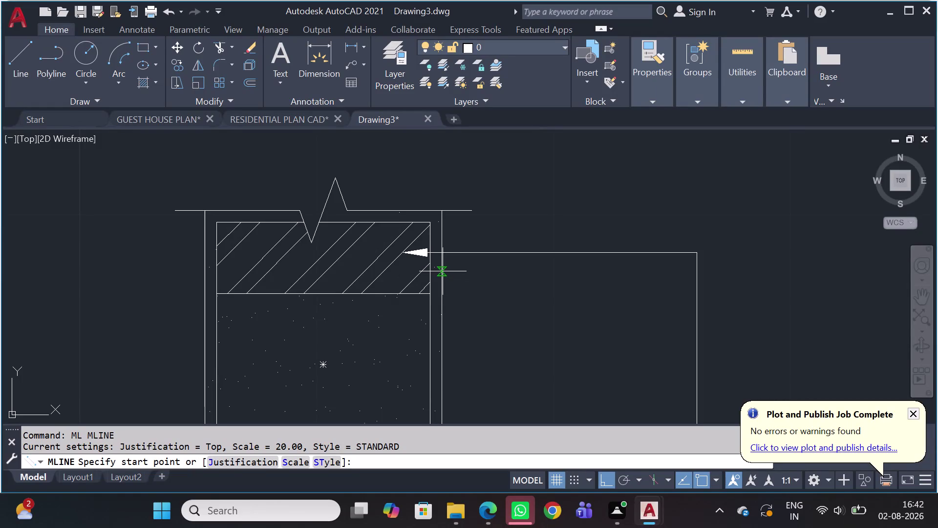
Sketch a multiline beside the leader arrow, then cancel and undo it.
scroll(up, 3)
click(437, 272)
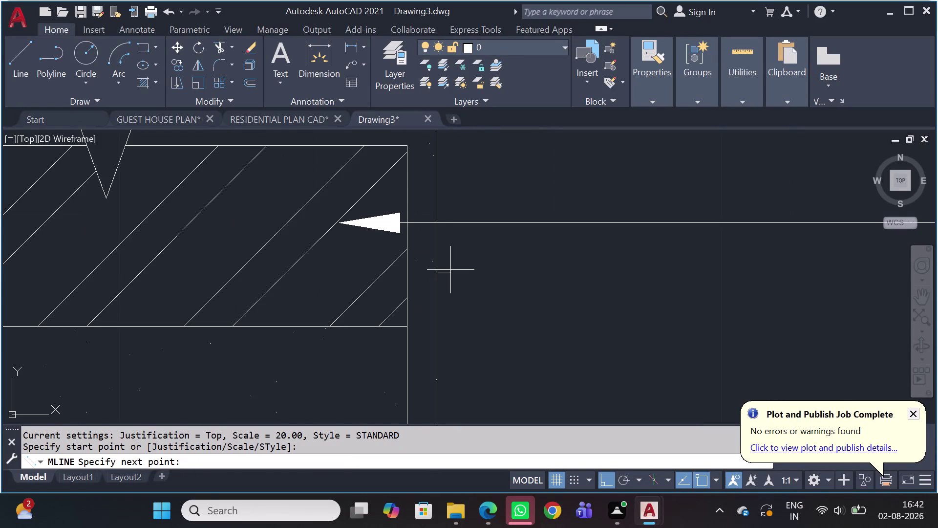
scroll(down, 3)
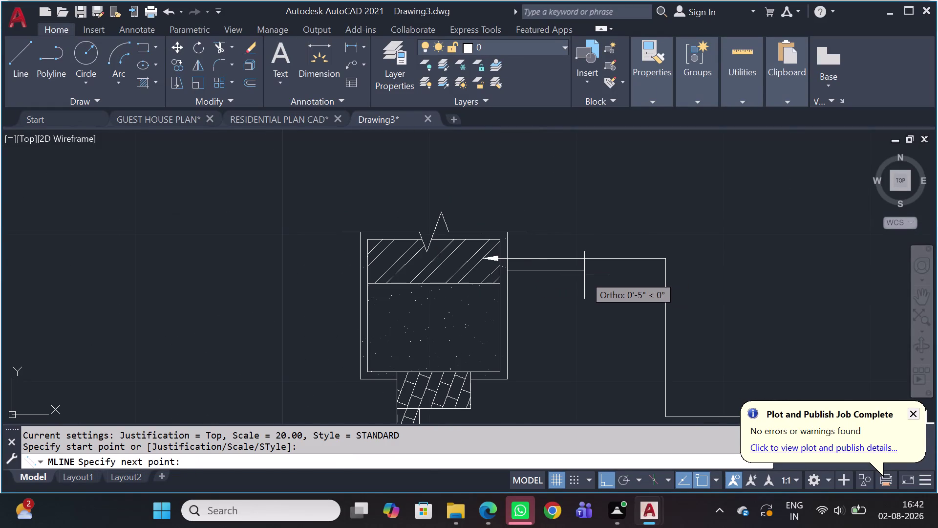
click(584, 275)
scroll(down, 3)
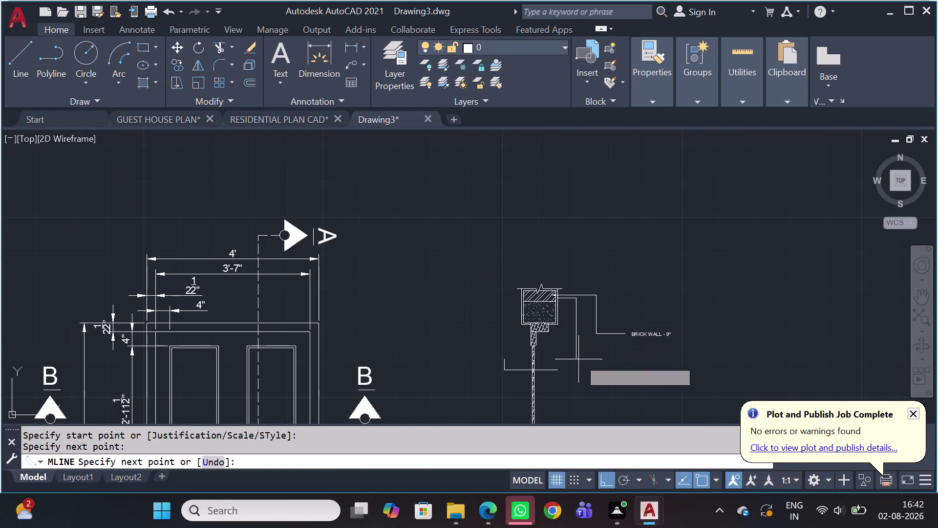
click(575, 361)
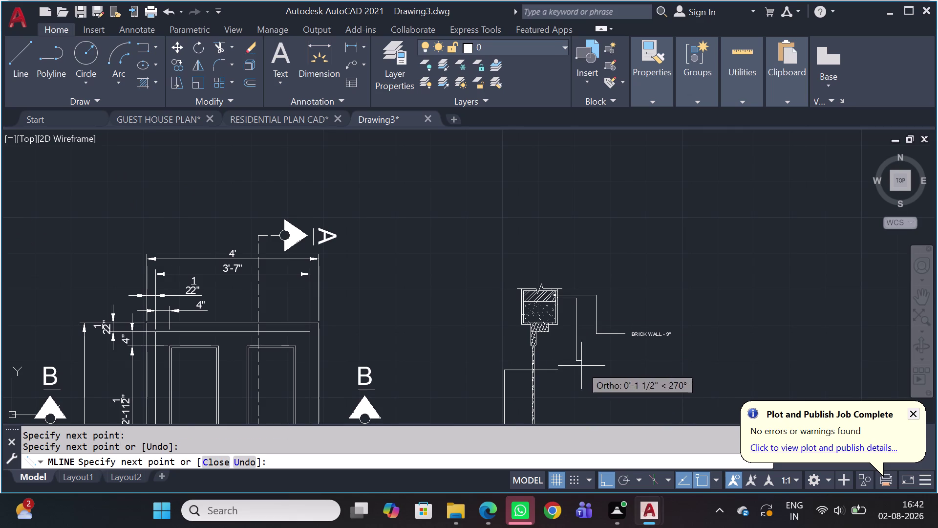
scroll(up, 3)
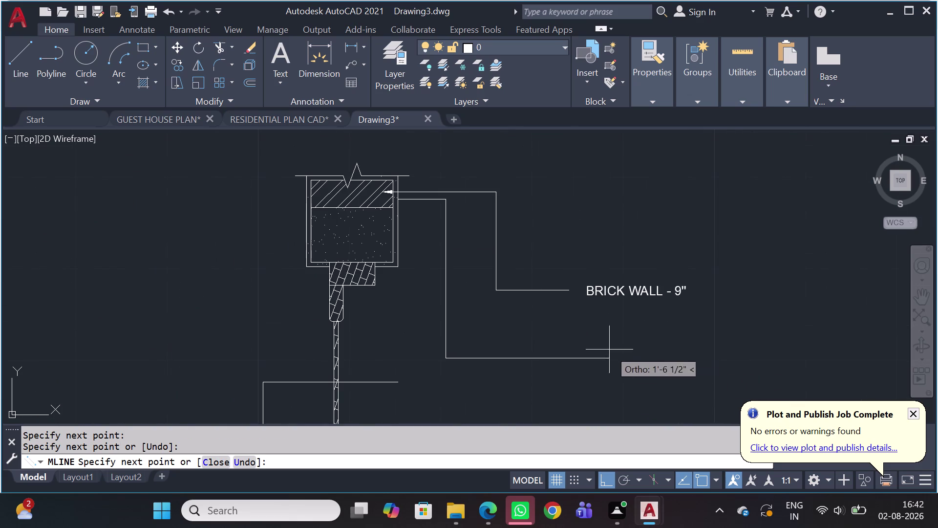
click(518, 322)
scroll(down, 3)
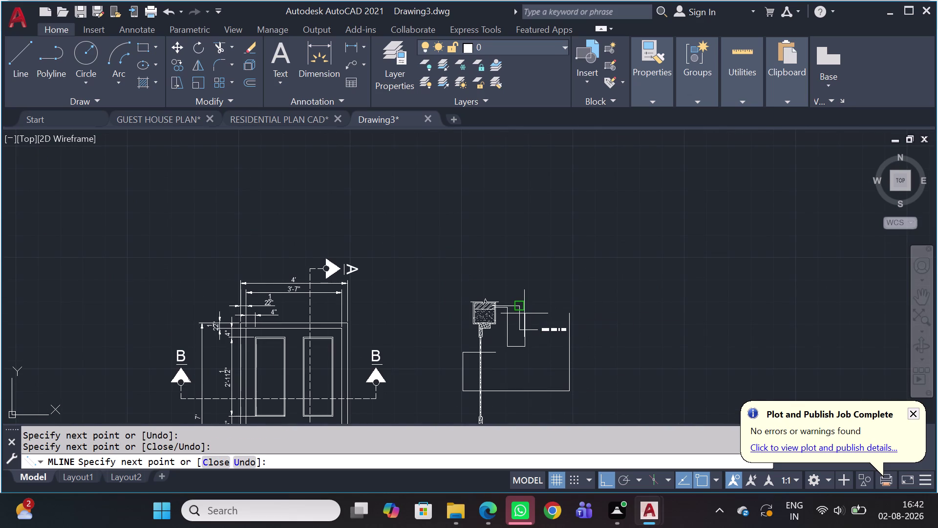
key(Escape)
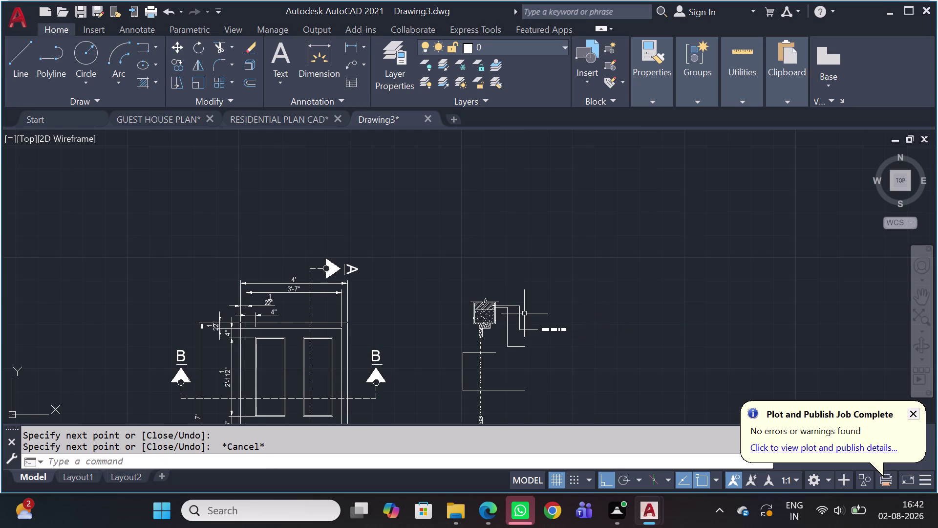
key(ctrl+z)
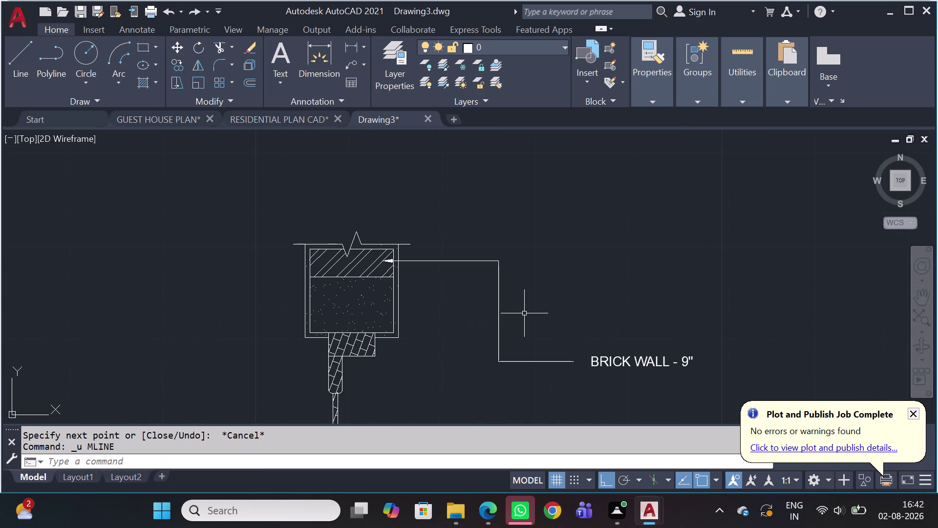
Start a new leader with its arrowhead at the wall, then cancel it unfinished.
click(360, 61)
click(398, 91)
scroll(up, 3)
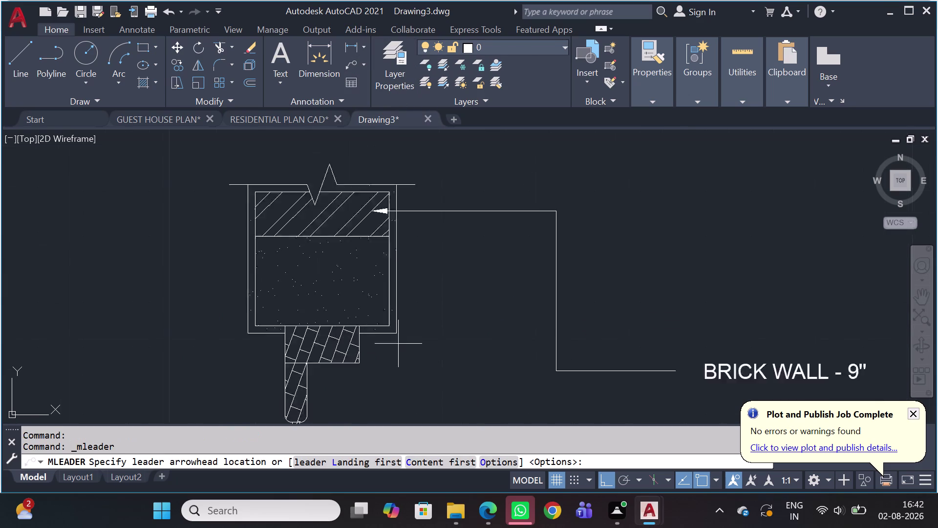
scroll(up, 3)
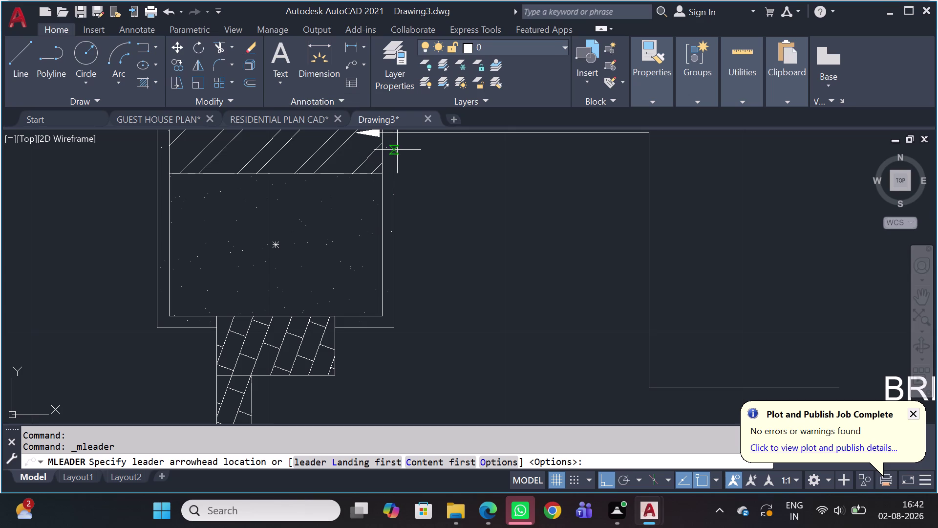
click(394, 150)
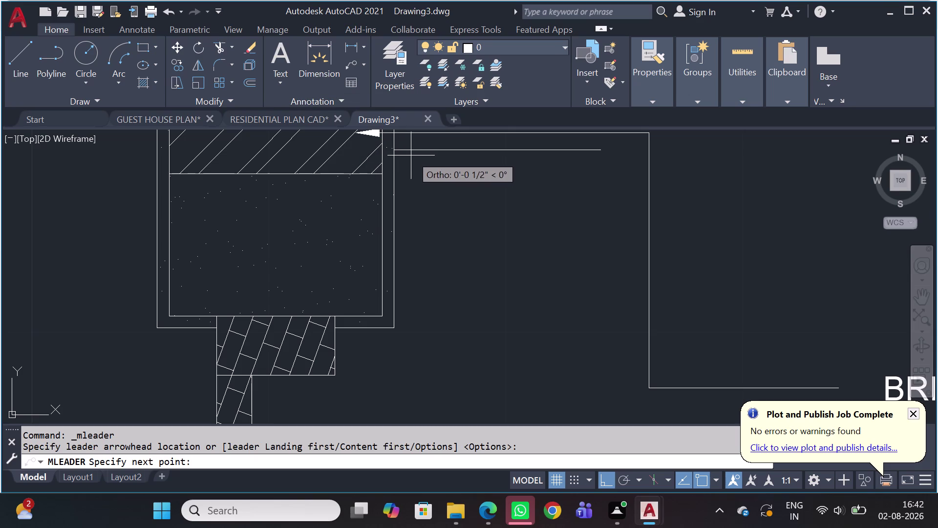
click(432, 150)
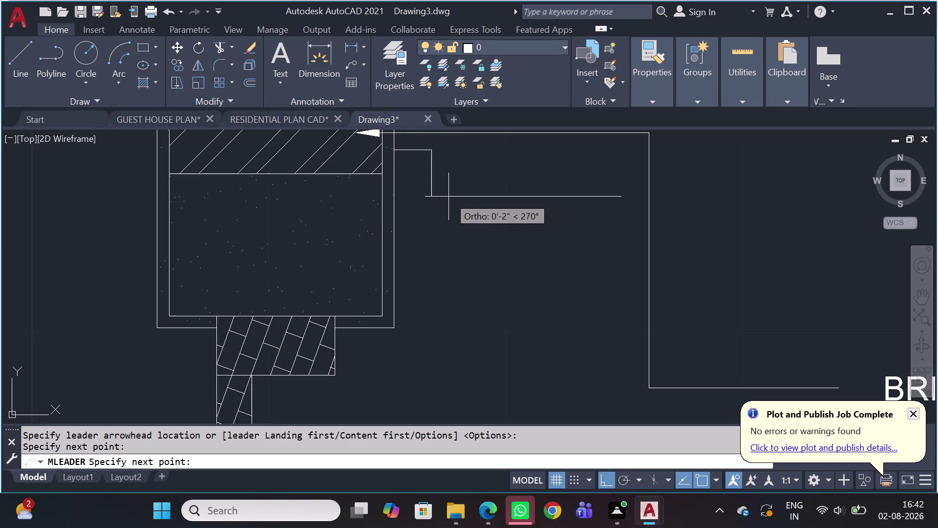
scroll(down, 3)
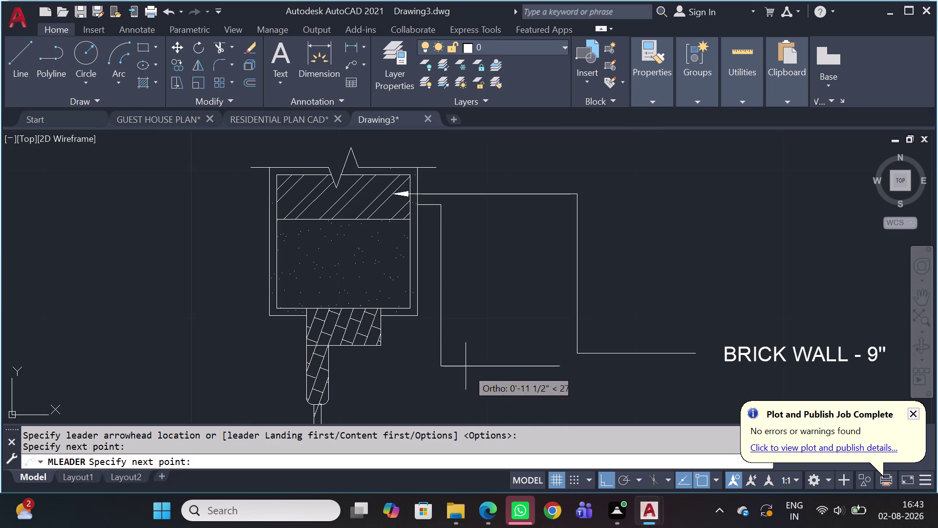
key(Escape)
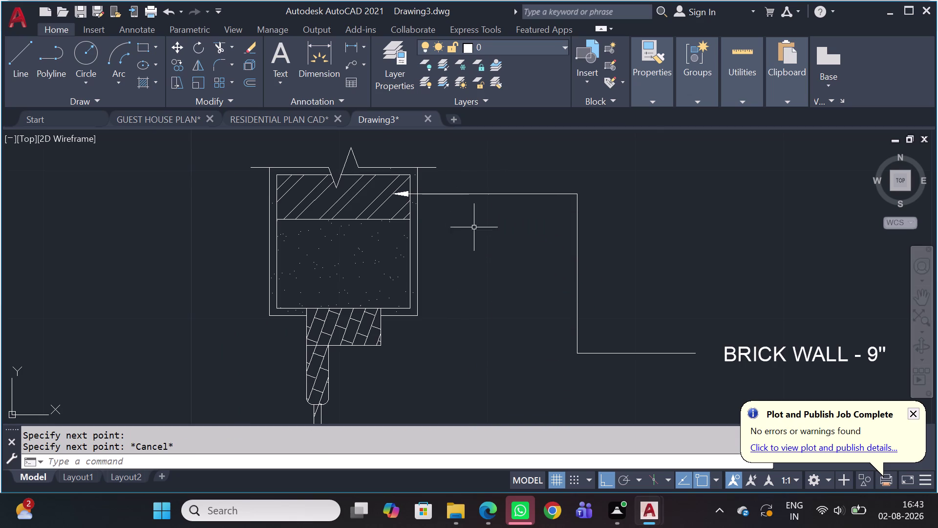
Copy the BRICK WALL - 9" leader with CO and place the copy to its right.
click(597, 171)
click(503, 237)
scroll(down, 3)
middle_drag(526, 240, 434, 223)
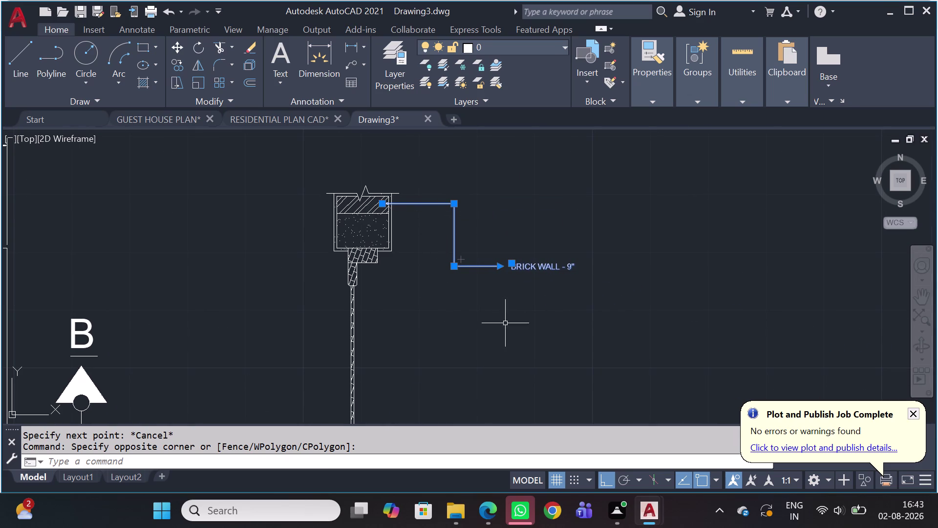
text(C)
text(O)
key(space)
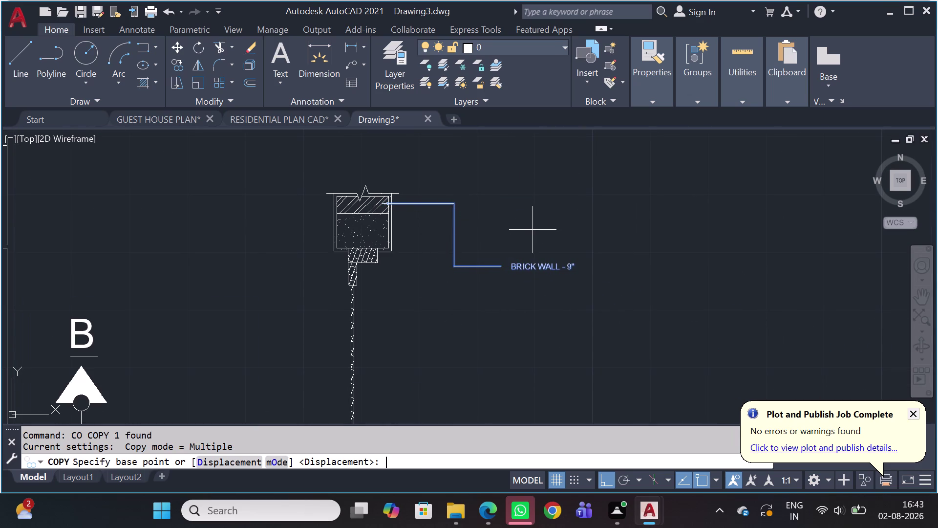
click(483, 218)
scroll(down, 3)
middle_drag(625, 235, 337, 262)
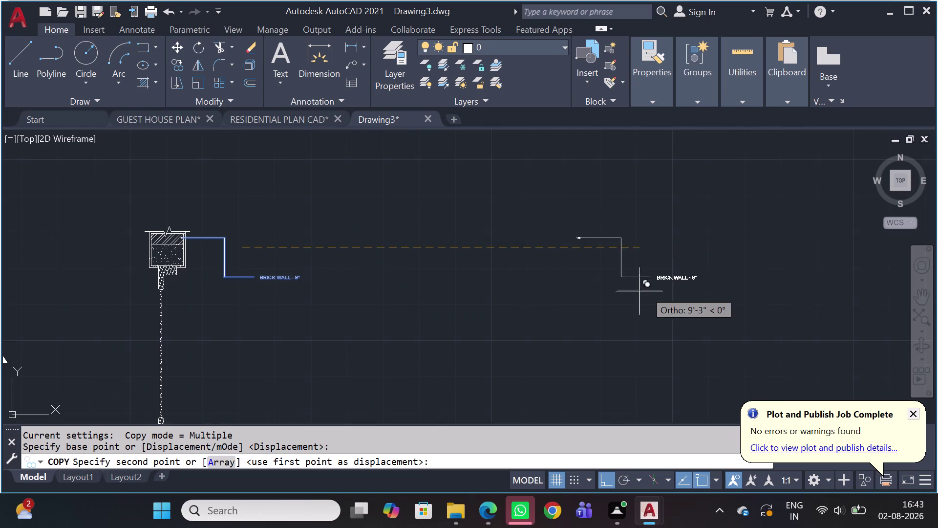
click(628, 281)
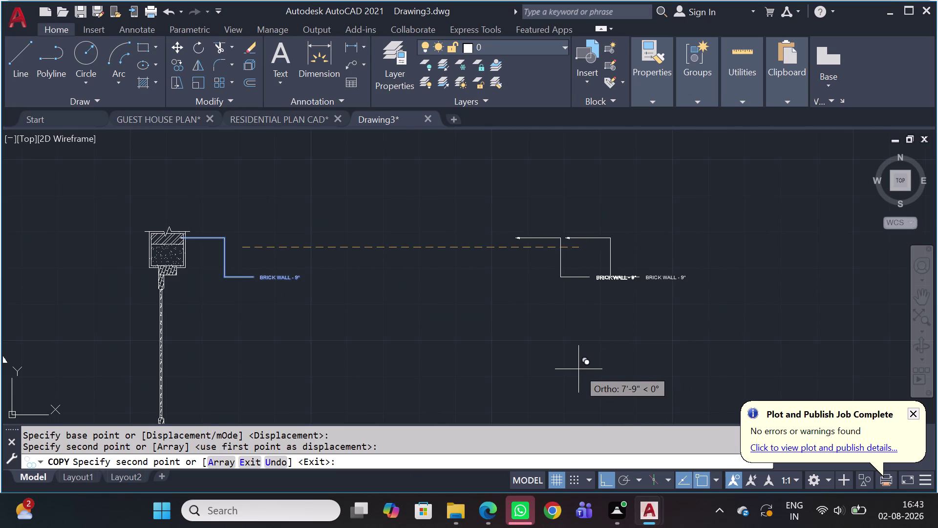
key(Escape)
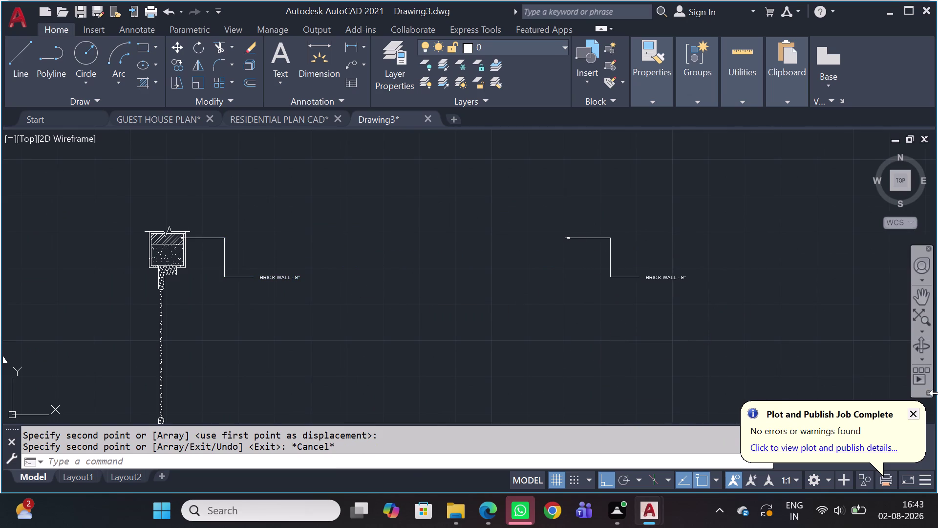
scroll(up, 3)
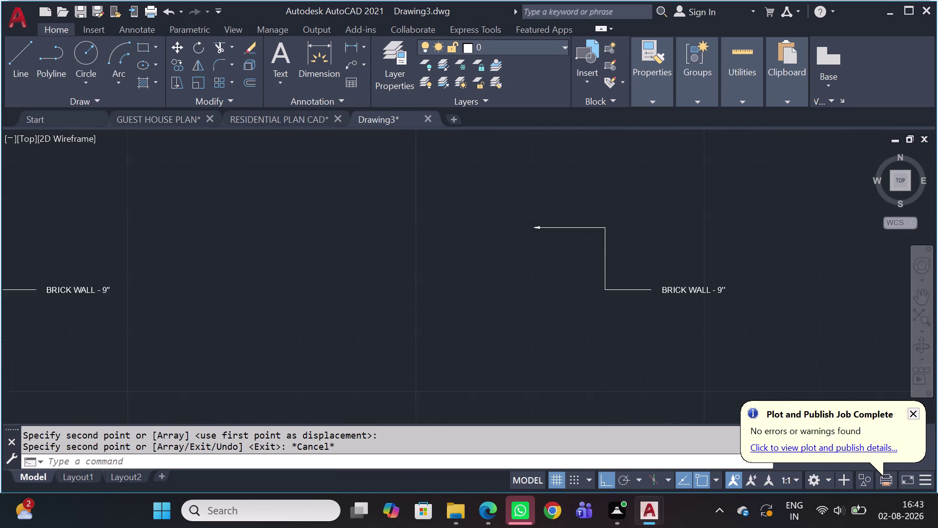
Stretch the copied leader's landing point half a foot lower.
drag(618, 279, 611, 280)
click(548, 322)
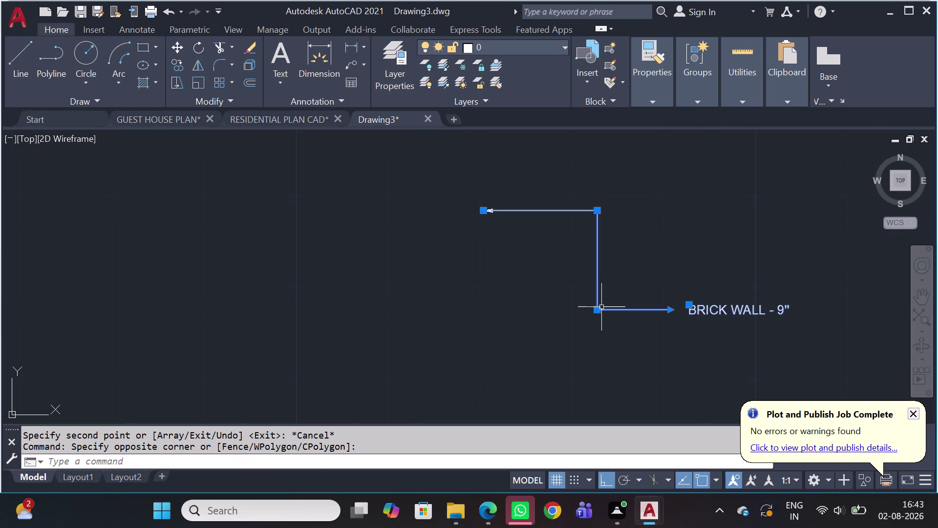
click(598, 307)
drag(599, 394, 604, 392)
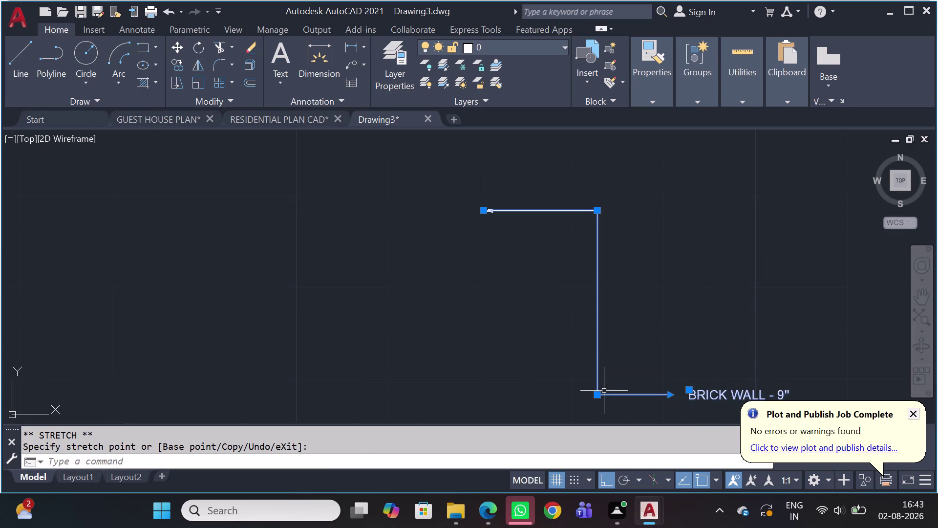
middle_drag(597, 355, 544, 279)
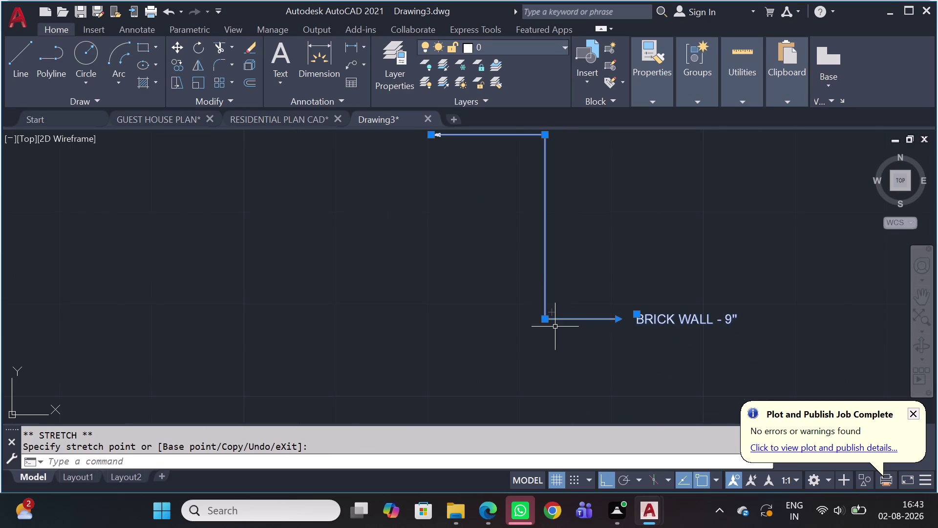
click(546, 319)
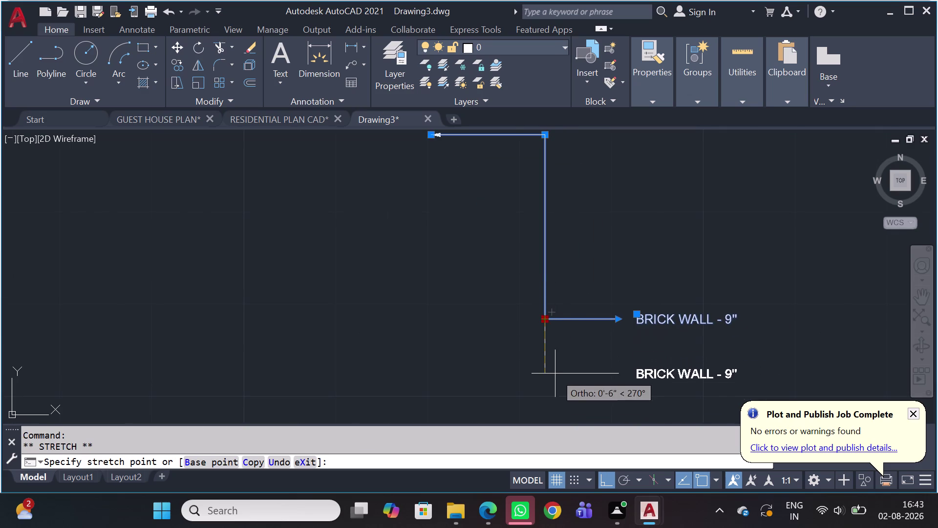
click(555, 397)
Recentre the view on the copied leader and open its label text for editing.
scroll(down, 3)
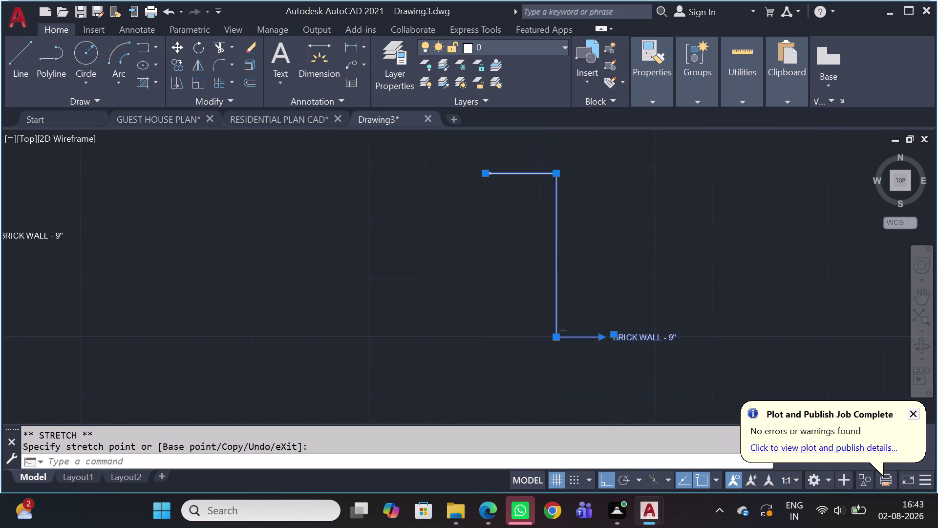
middle_drag(574, 240, 473, 281)
scroll(up, 3)
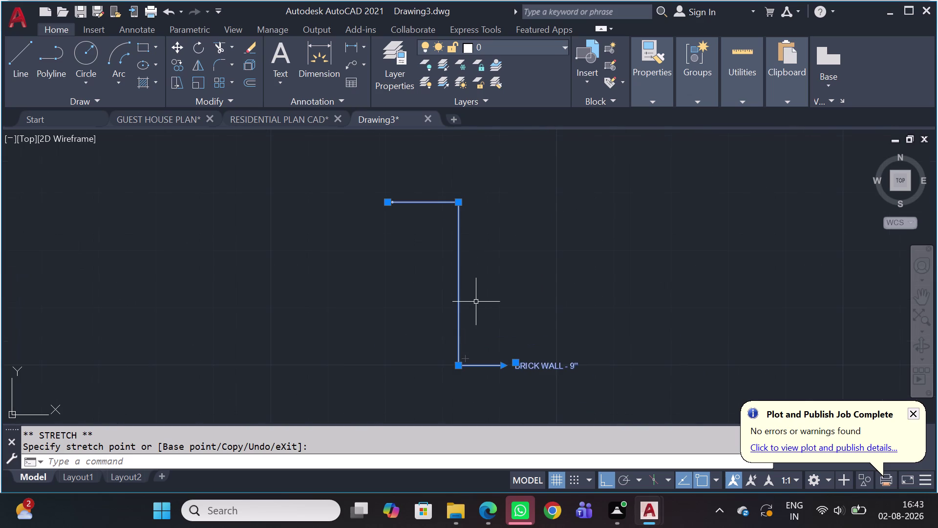
middle_drag(491, 348, 527, 315)
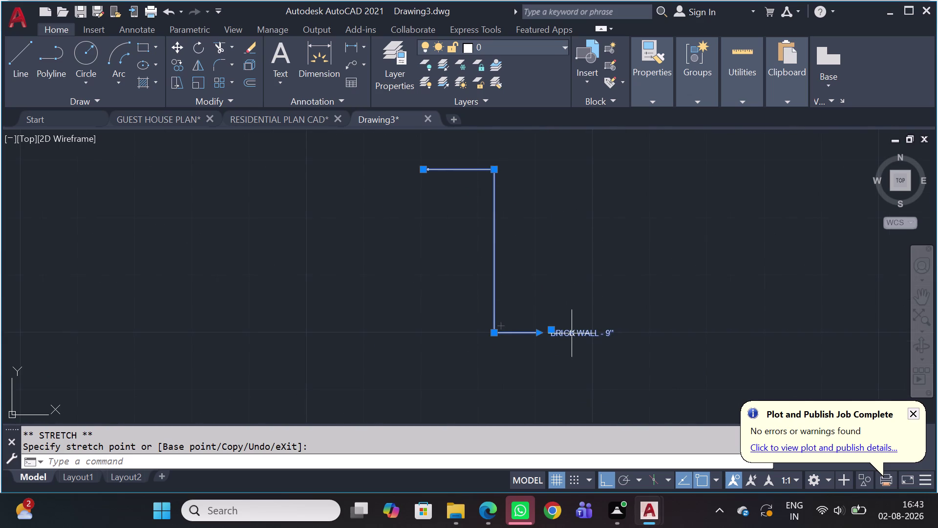
double_click(572, 333)
Select and clear the copied label's old BRICK WALL text.
triple_click(574, 333)
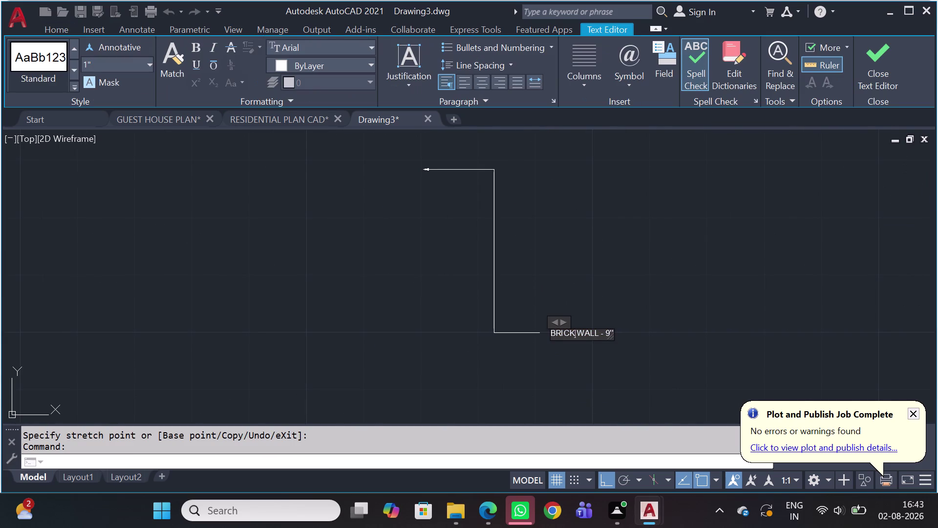
click(589, 331)
drag(589, 332, 594, 330)
click(594, 330)
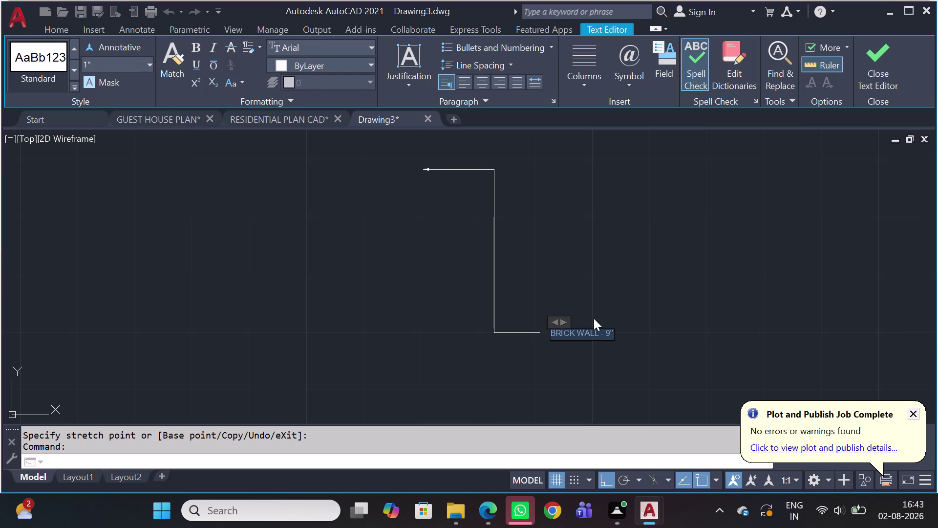
key(v)
key(BackSpace)
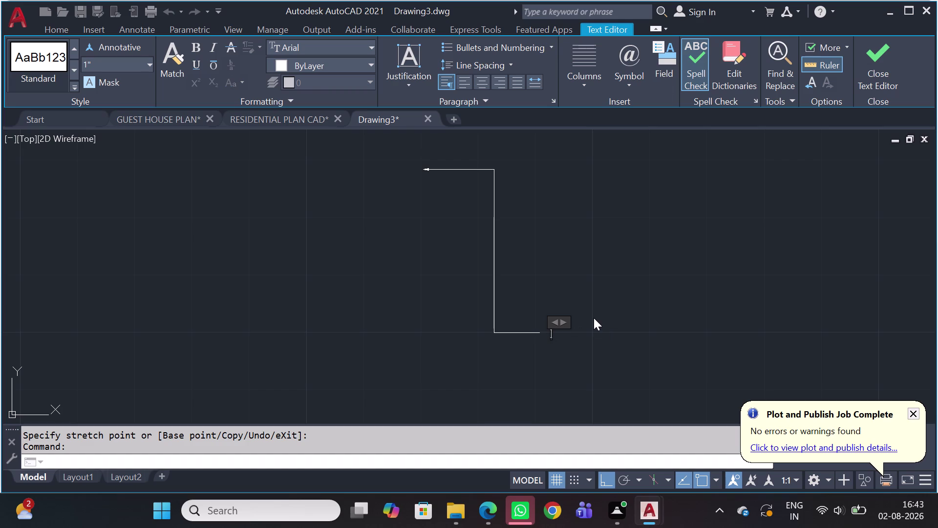
Type the new label text 'CEMENT PLASTER'.
text(CE)
text(M)
text(EN)
text(T)
key(space)
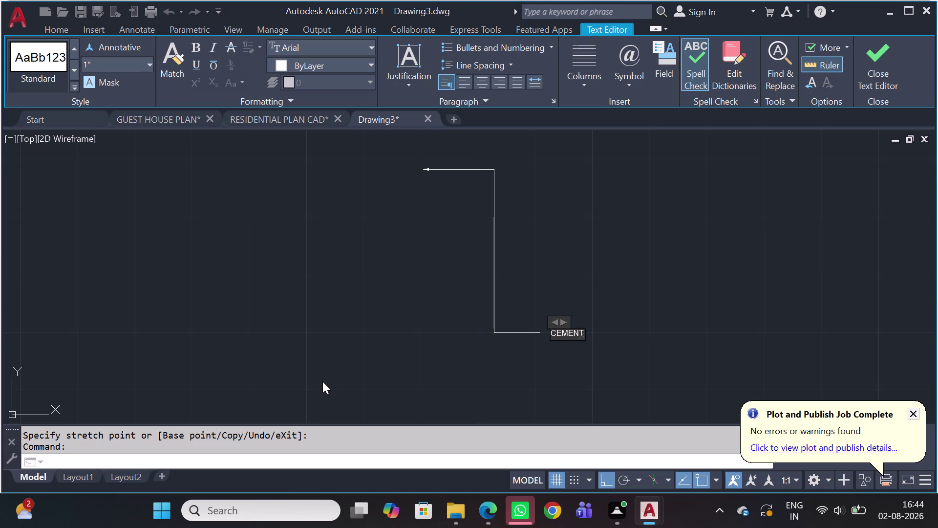
text(P)
text(L)
text(AS)
text(TER)
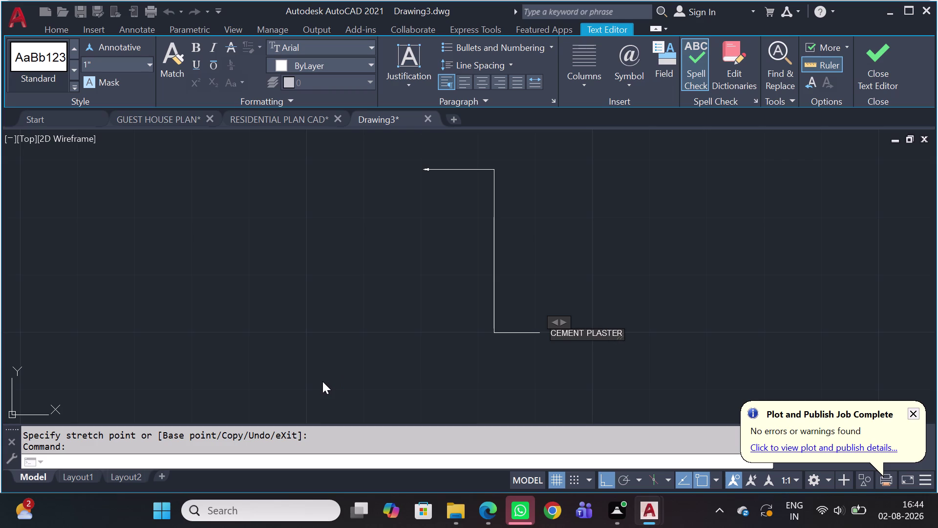
Append the thickness note ' -1/2' to the label, followed by a line break.
key(space)
key(minus)
key(1)
key(slash)
key(2)
key(Return)
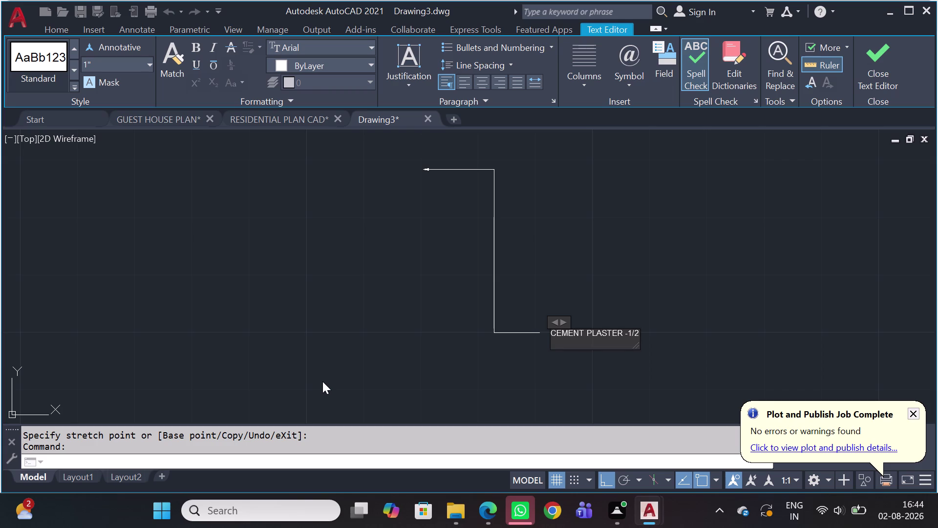
Repeatedly retype and trim the '/2' ending of the thickness note.
key(BackSpace)
key(Return)
key(BackSpace)
key(BackSpace)
key(2)
key(Return)
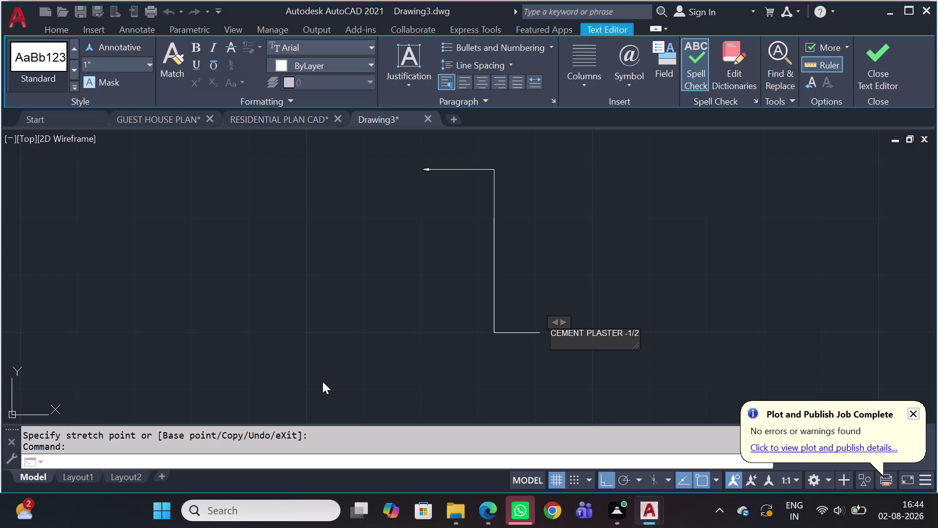
key(BackSpace)
key(BackSpace)
key(BackSpace)
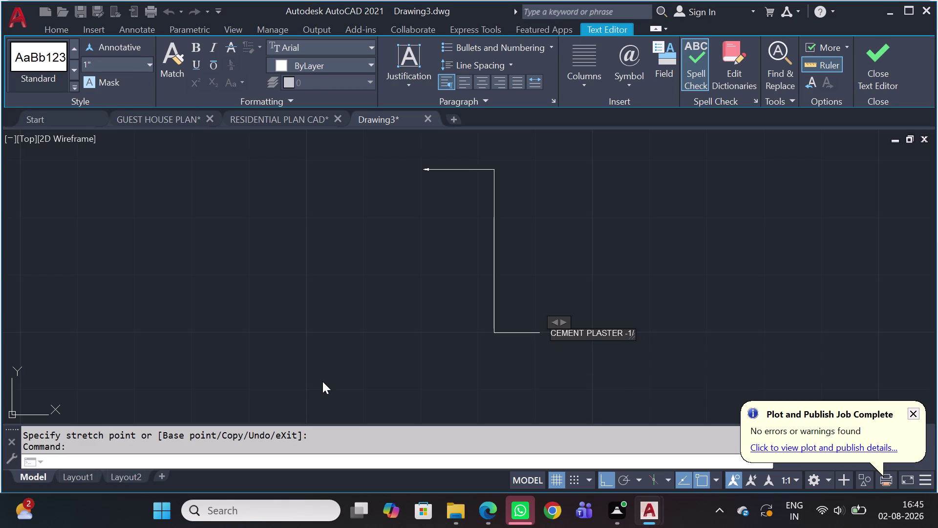
key(slash)
key(2)
key(Return)
key(Return)
key(BackSpace)
key(BackSpace)
key(BackSpace)
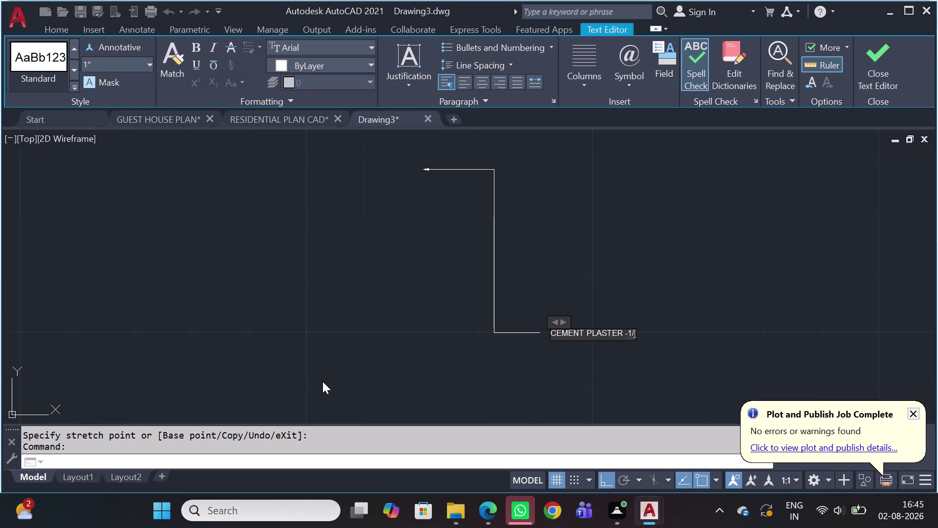
Delete the fractional '/2' so the note ends in '-1'.
key(BackSpace)
key(BackSpace)
key(1)
key(slash)
key(2)
key(Return)
key(BackSpace)
key(BackSpace)
key(BackSpace)
key(BackSpace)
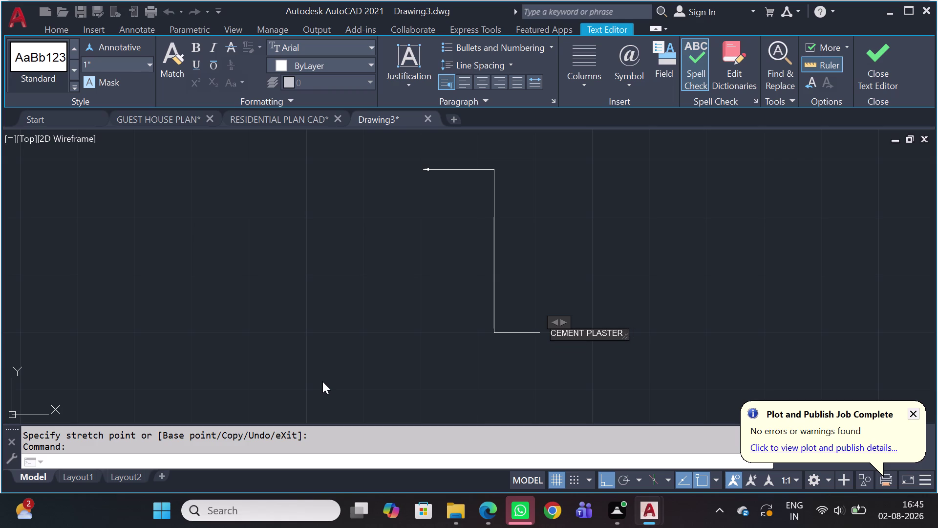
key(1)
key(slash)
key(Return)
key(BackSpace)
key(BackSpace)
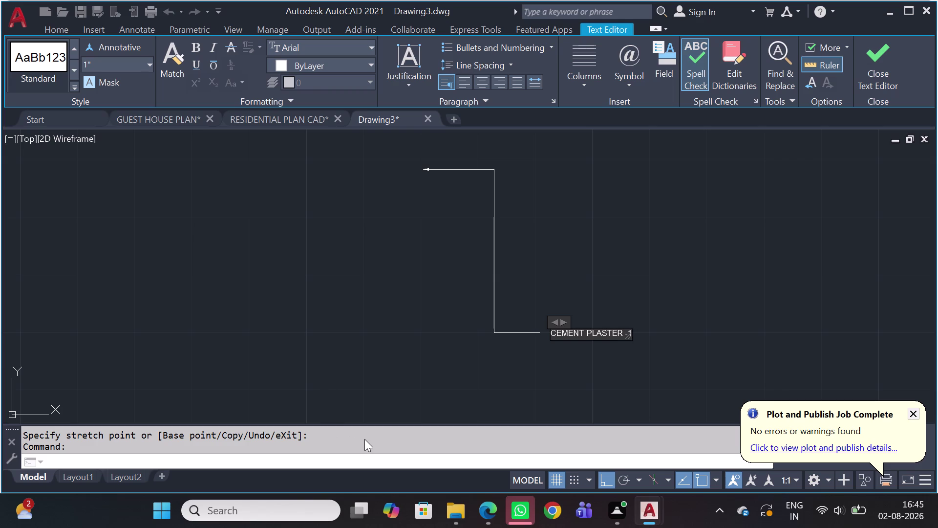
scroll(down, 3)
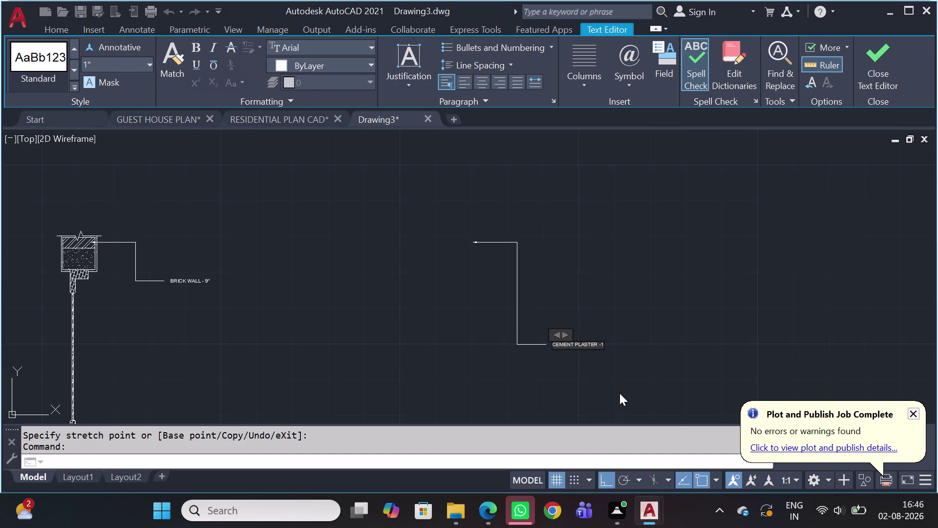
scroll(up, 3)
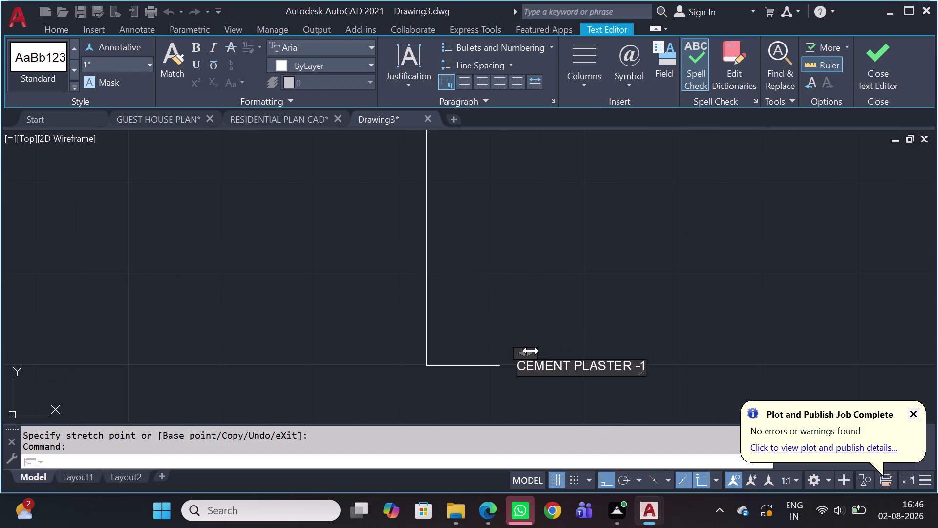
Widen the label's text box until 'CEMENT PLASTER -1' fits on one line.
drag(531, 350, 551, 354)
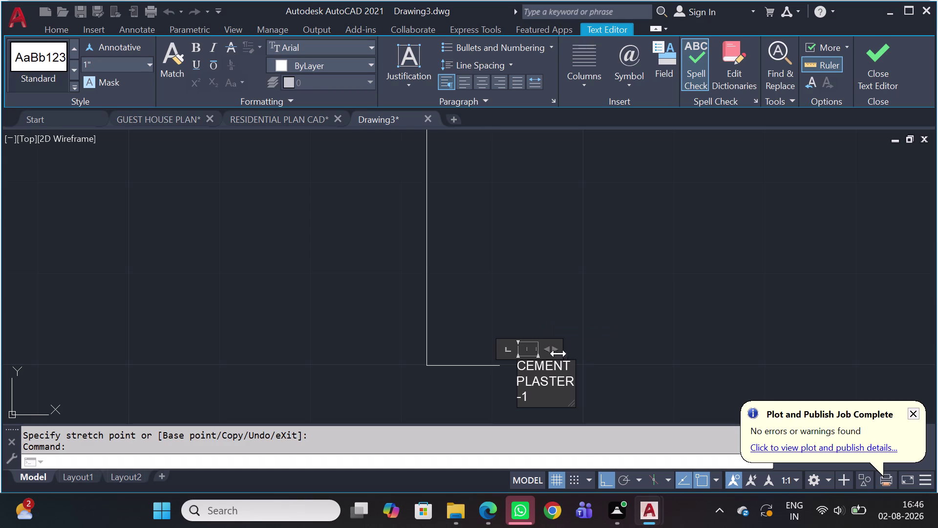
click(533, 342)
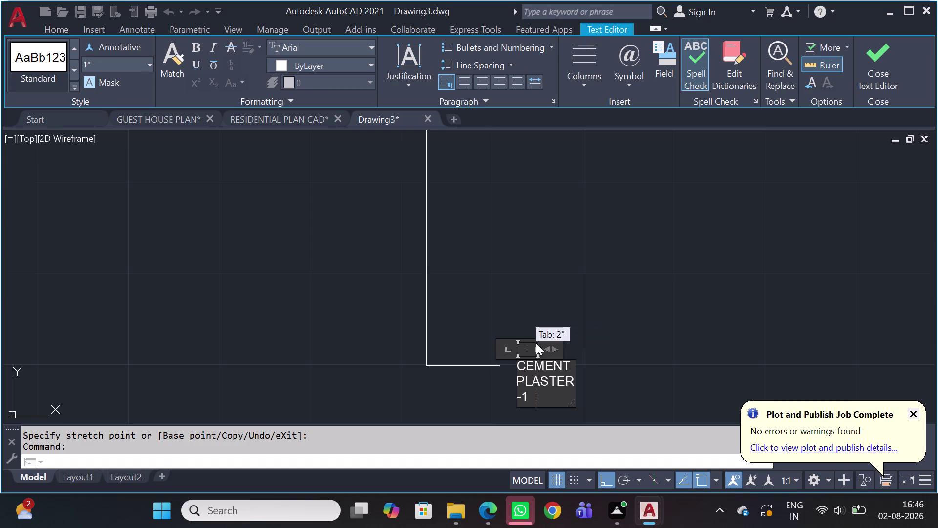
drag(550, 345, 591, 343)
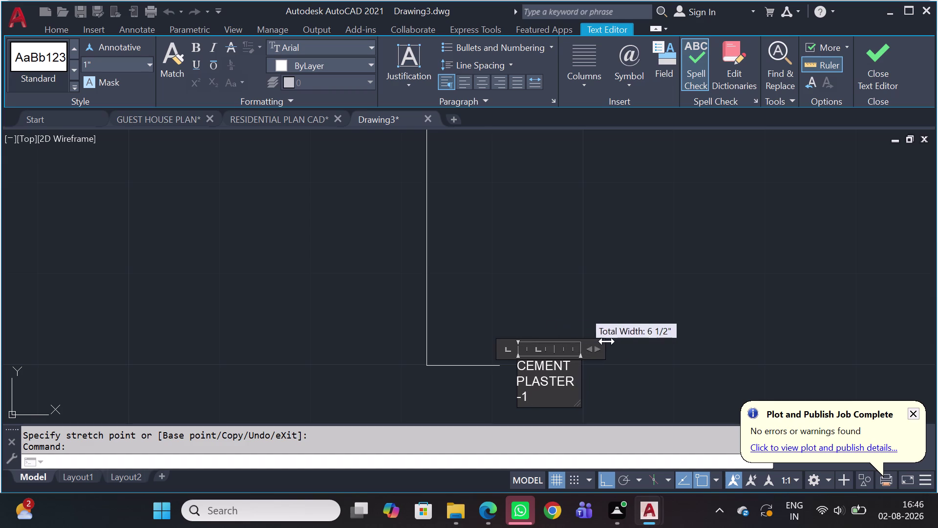
drag(591, 343, 678, 325)
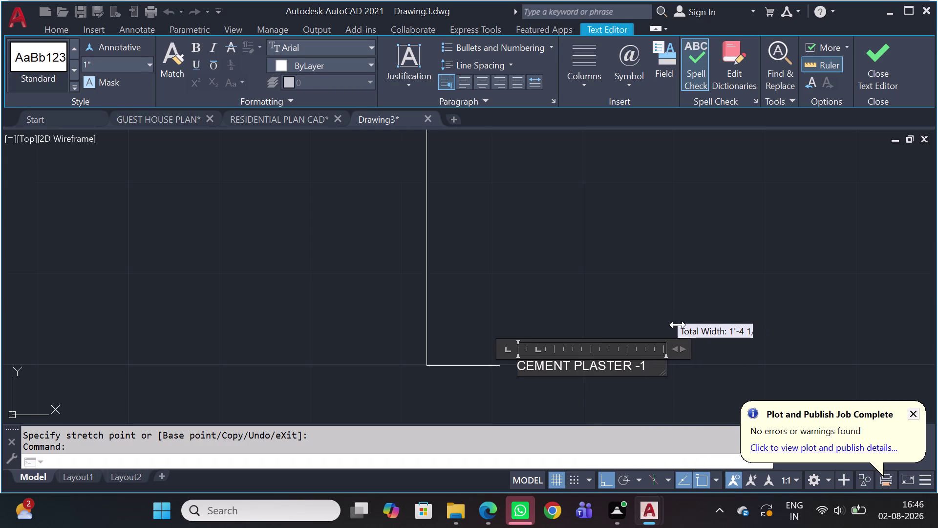
drag(678, 325, 673, 325)
Exit the Text Editor by clicking outside the label.
click(656, 297)
scroll(down, 3)
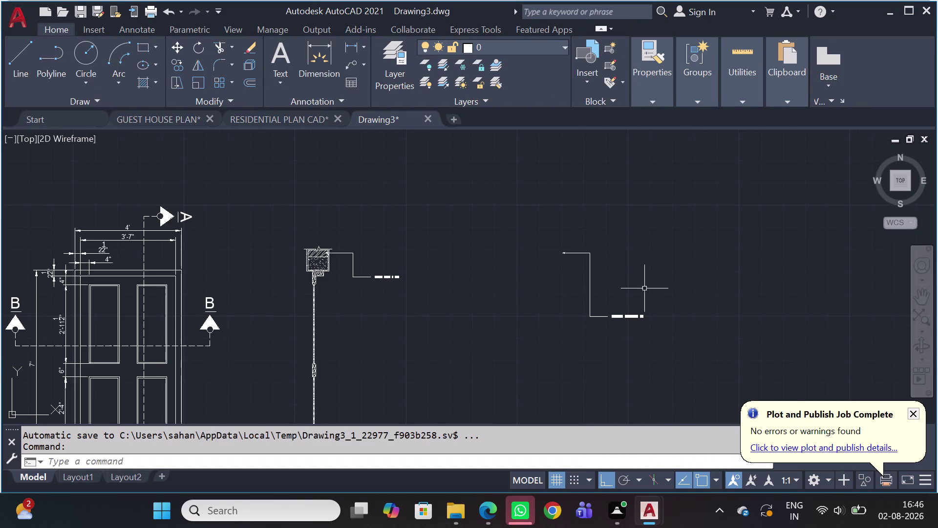
scroll(down, 3)
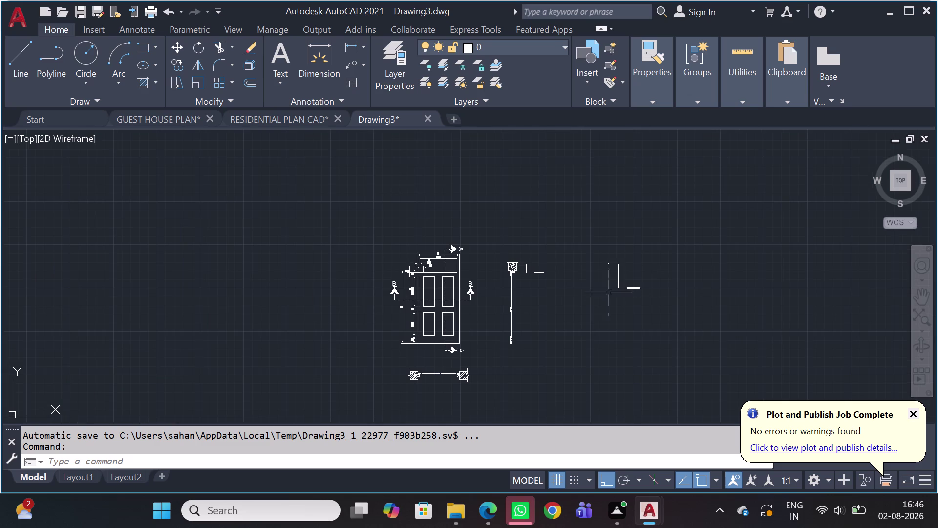
scroll(up, 3)
scroll(down, 3)
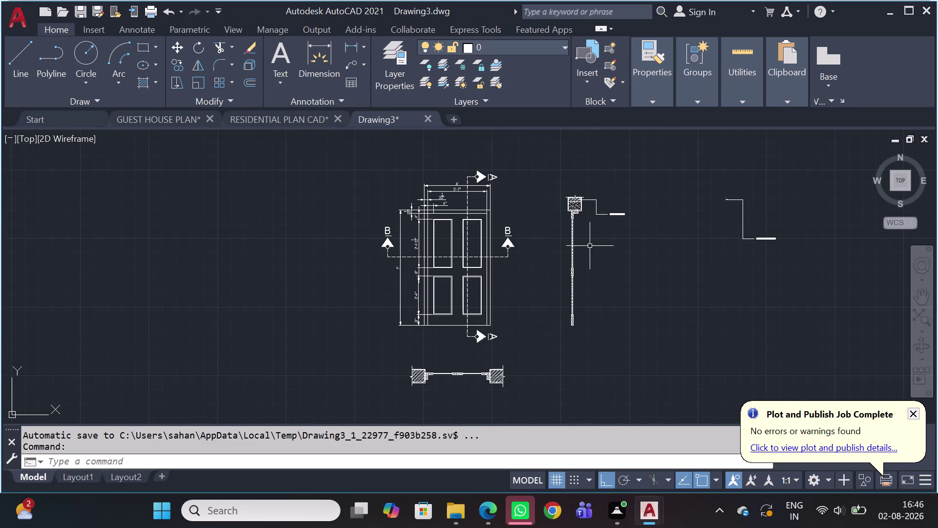
Erase the BRICK WALL - 9" and CEMENT PLASTER -1 leaders beside the section.
click(763, 234)
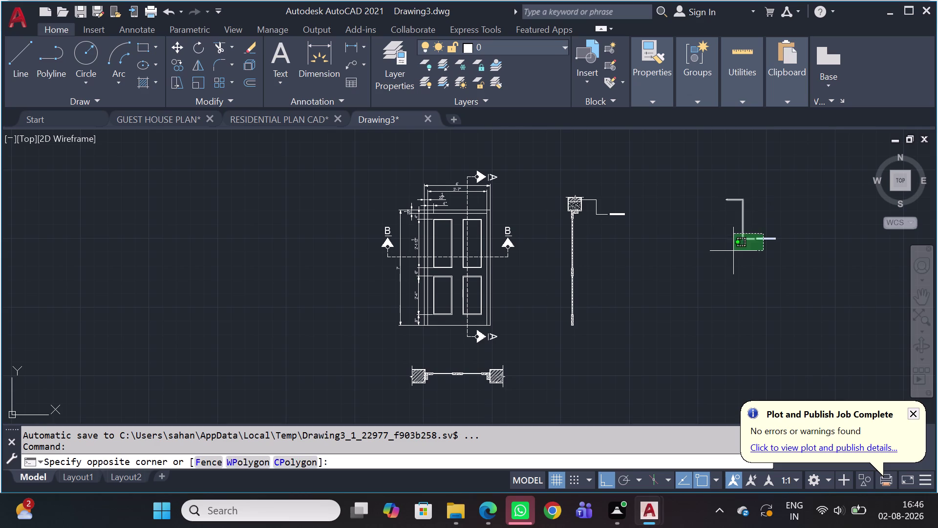
click(733, 250)
scroll(up, 3)
click(644, 230)
click(606, 306)
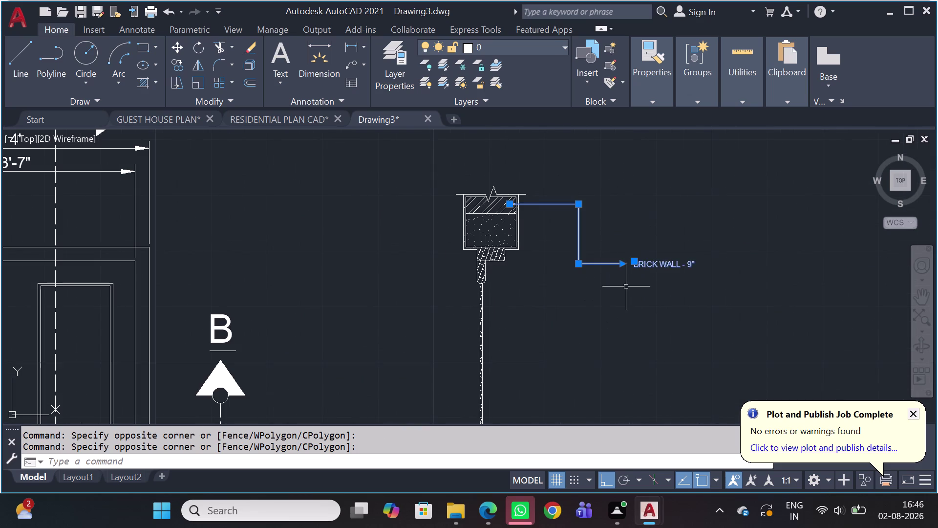
key(Delete)
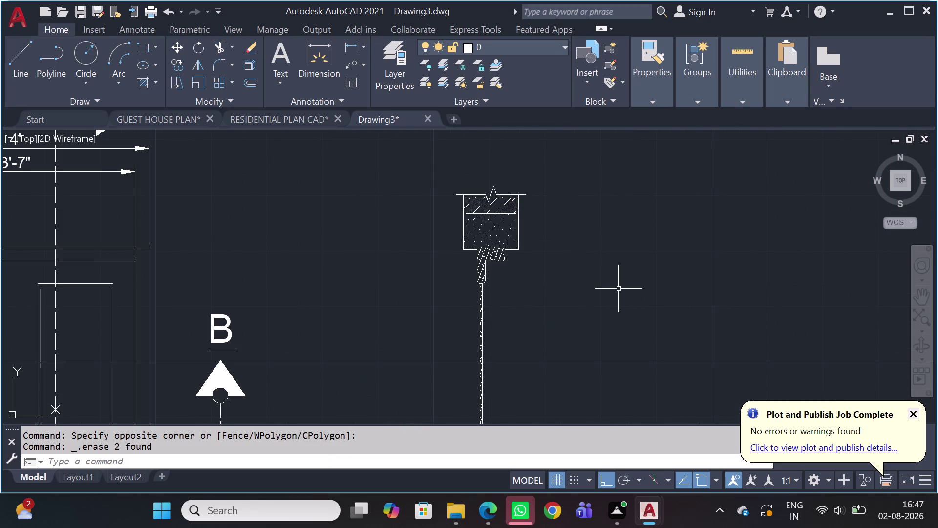
scroll(down, 3)
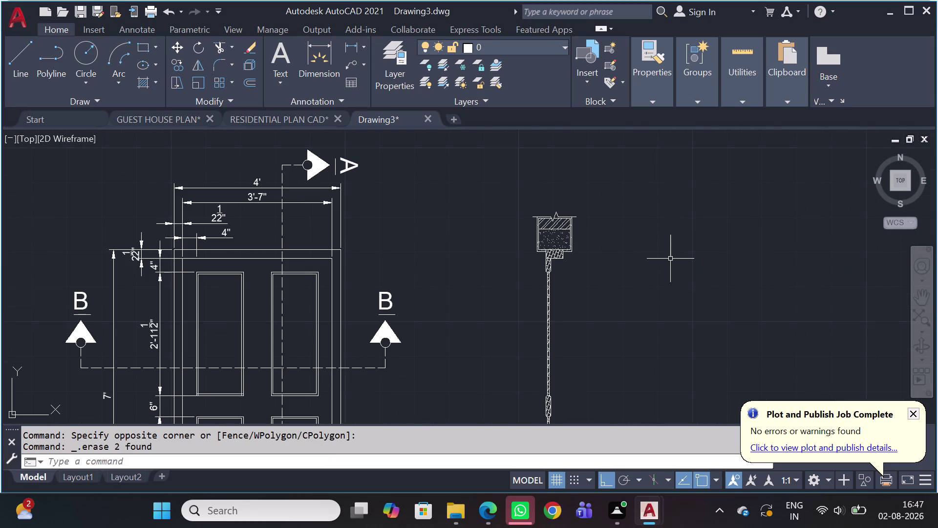
scroll(down, 3)
middle_drag(558, 266, 547, 264)
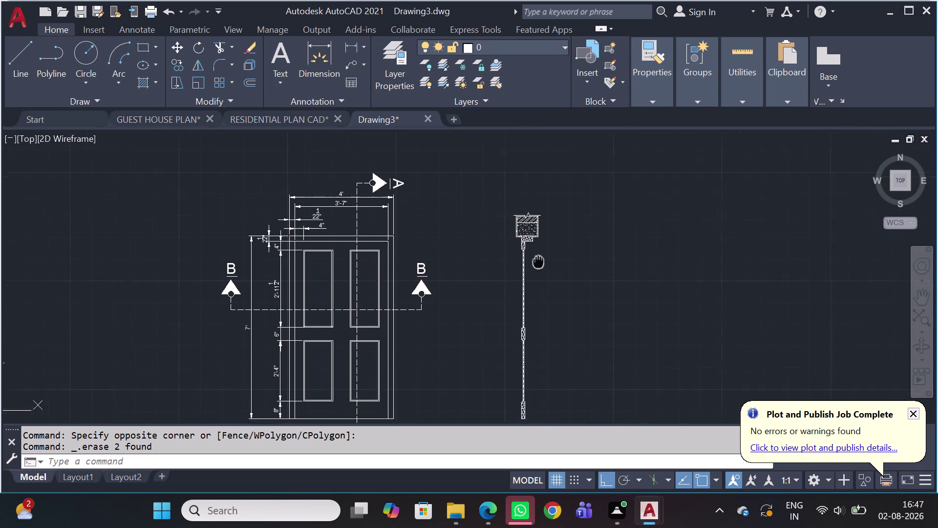
middle_drag(546, 264, 502, 250)
scroll(down, 3)
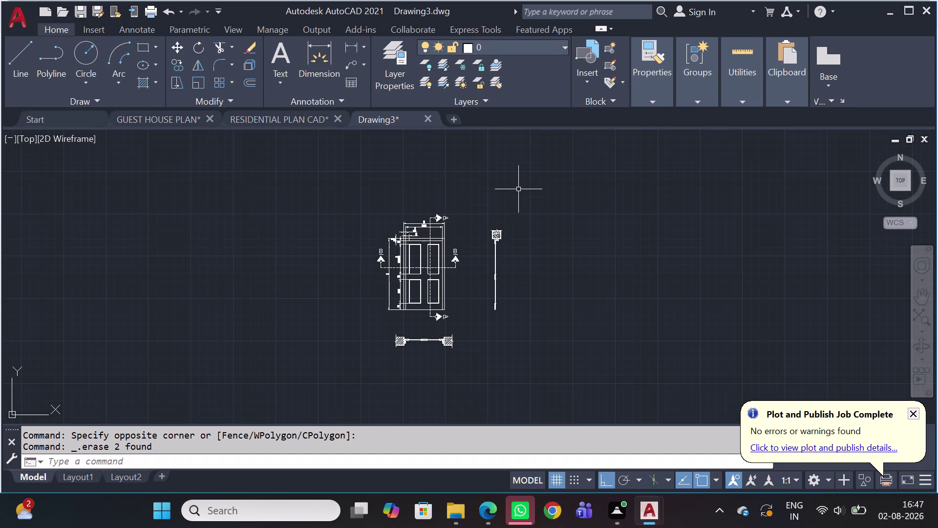
scroll(up, 3)
scroll(up, 3)
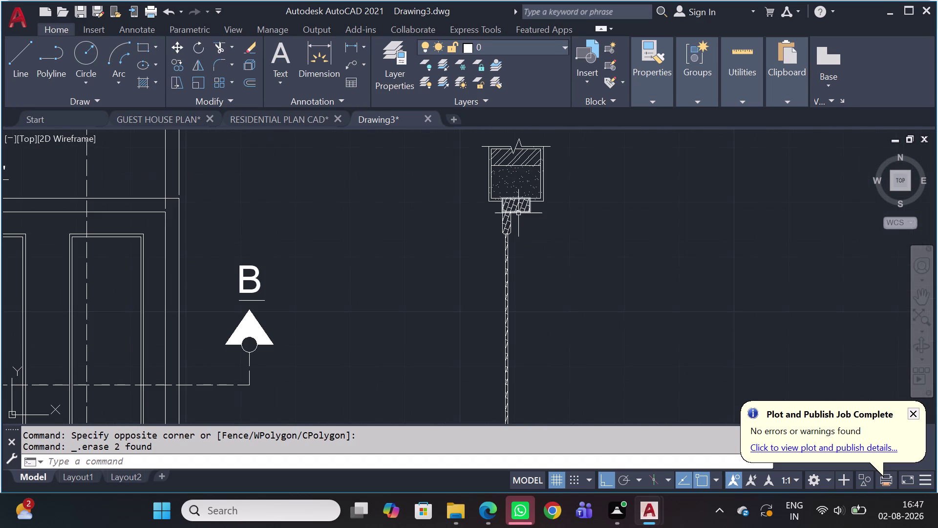
middle_drag(519, 213, 391, 248)
scroll(up, 3)
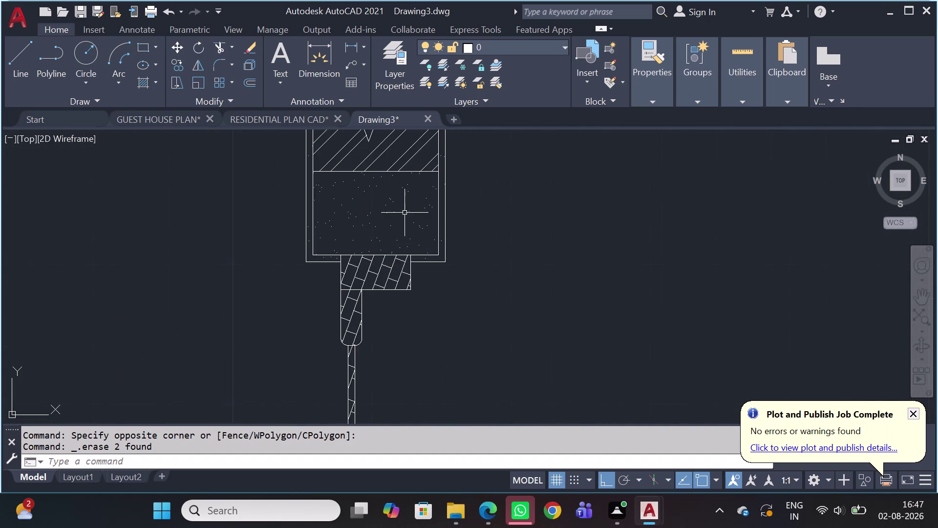
scroll(up, 3)
middle_drag(411, 213, 382, 260)
drag(382, 230, 359, 231)
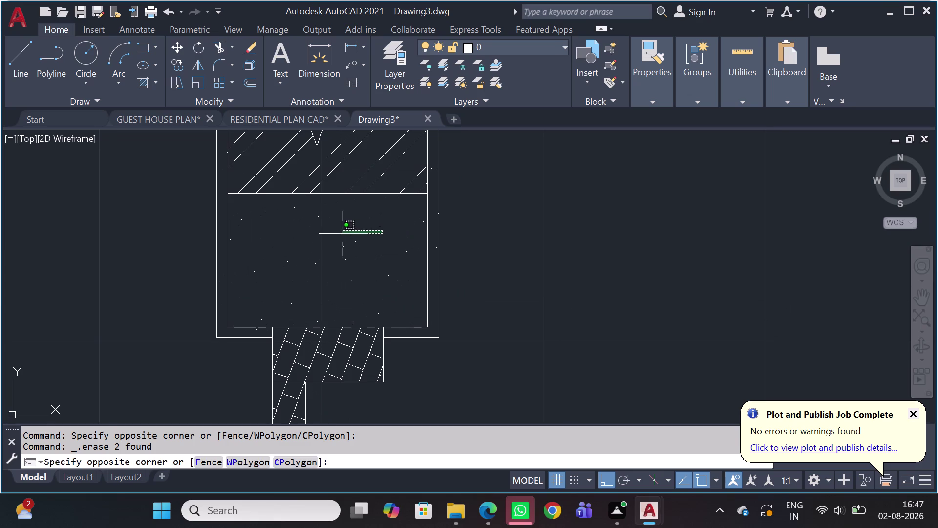
click(342, 234)
scroll(down, 3)
scroll(up, 3)
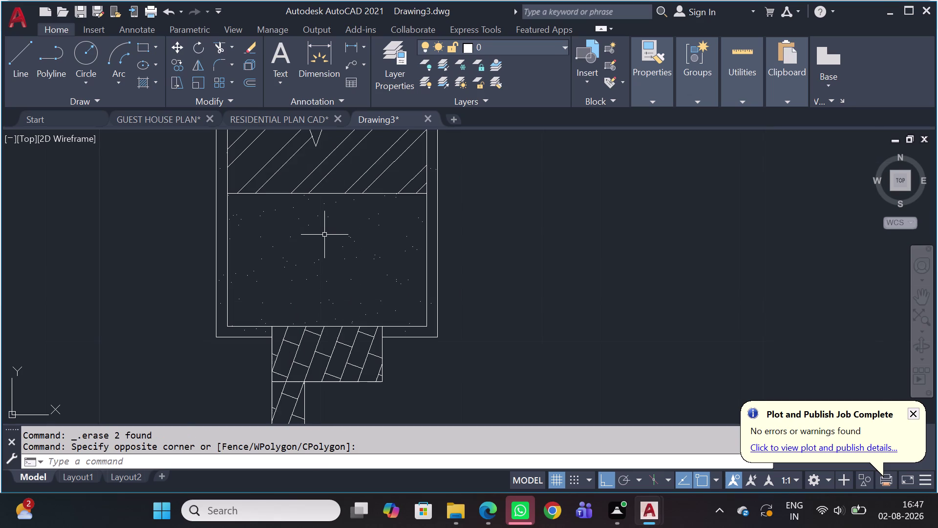
scroll(down, 3)
scroll(up, 3)
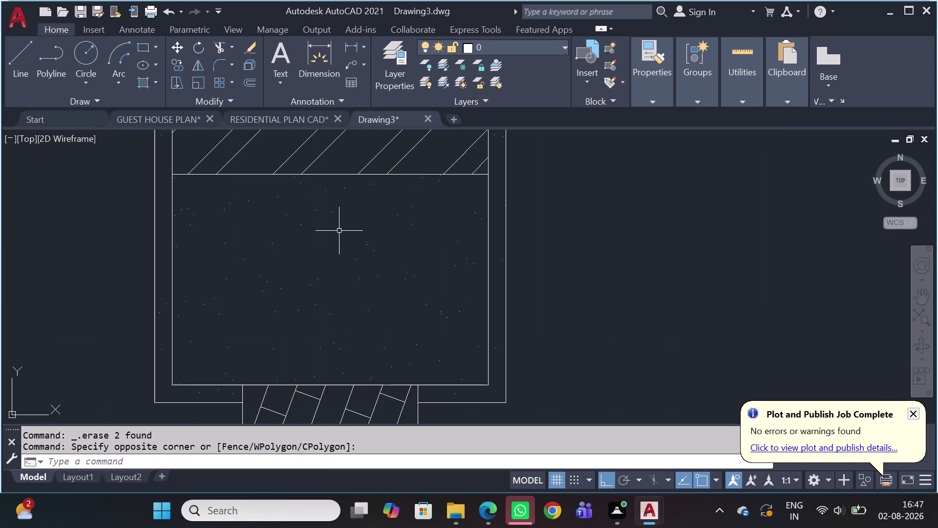
click(371, 226)
click(336, 244)
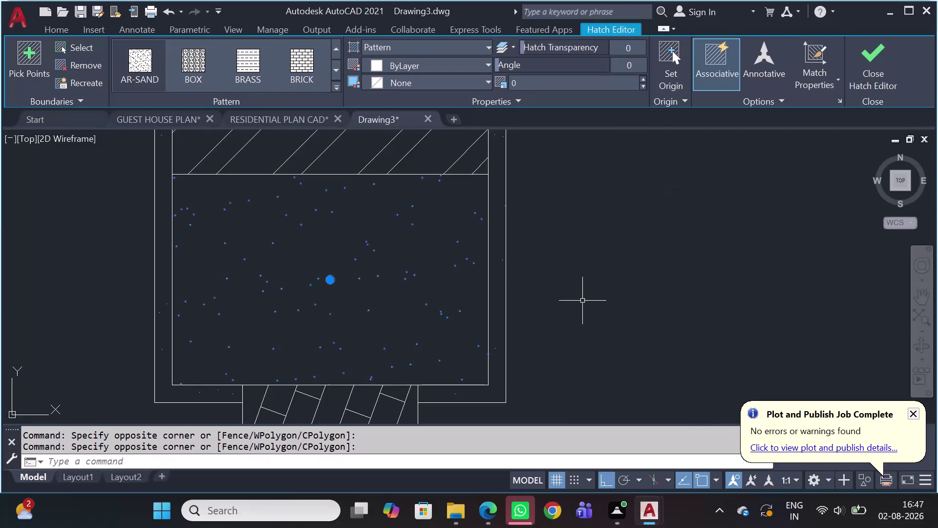
key(Escape)
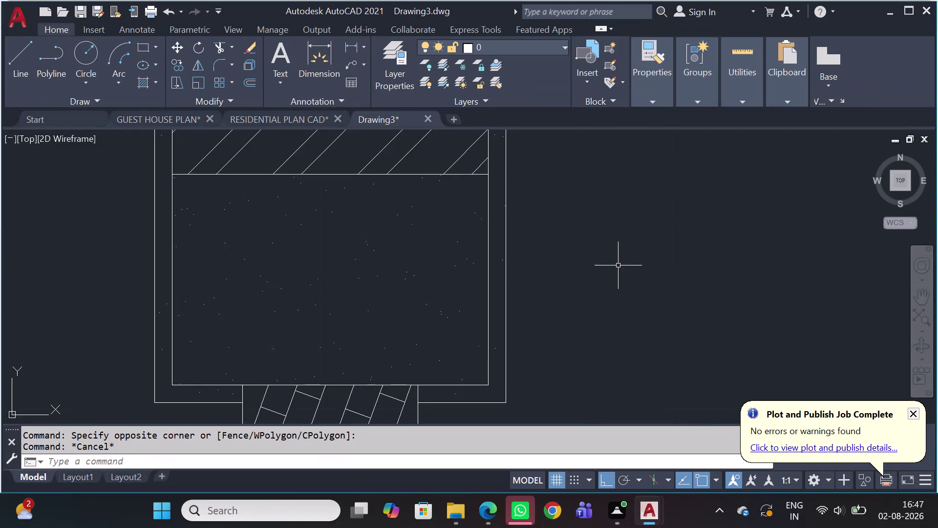
scroll(down, 3)
middle_drag(637, 271, 544, 246)
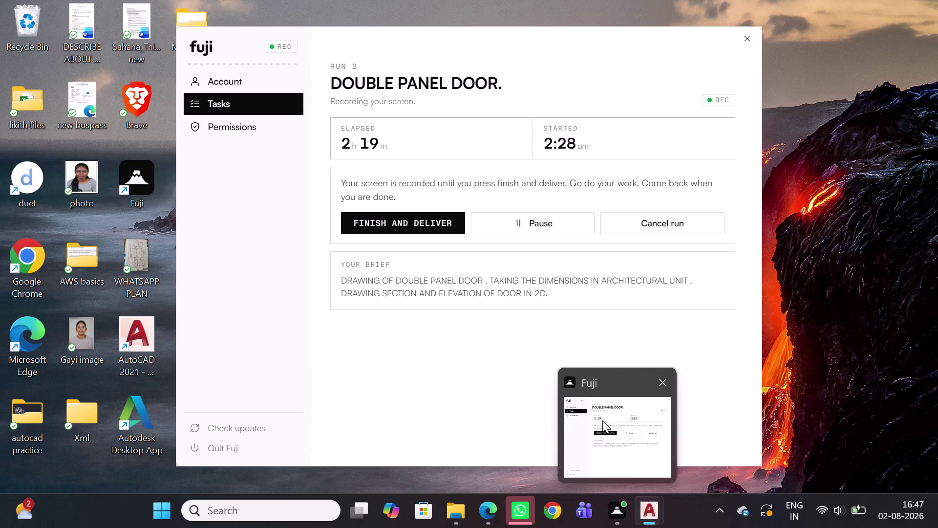
scroll(up, 3)
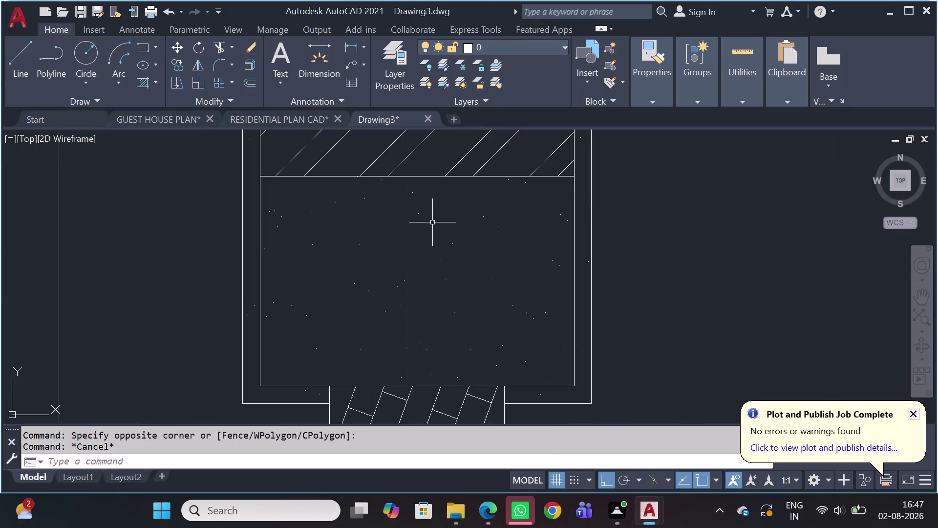
middle_drag(468, 224, 359, 232)
scroll(down, 3)
scroll(down, 3)
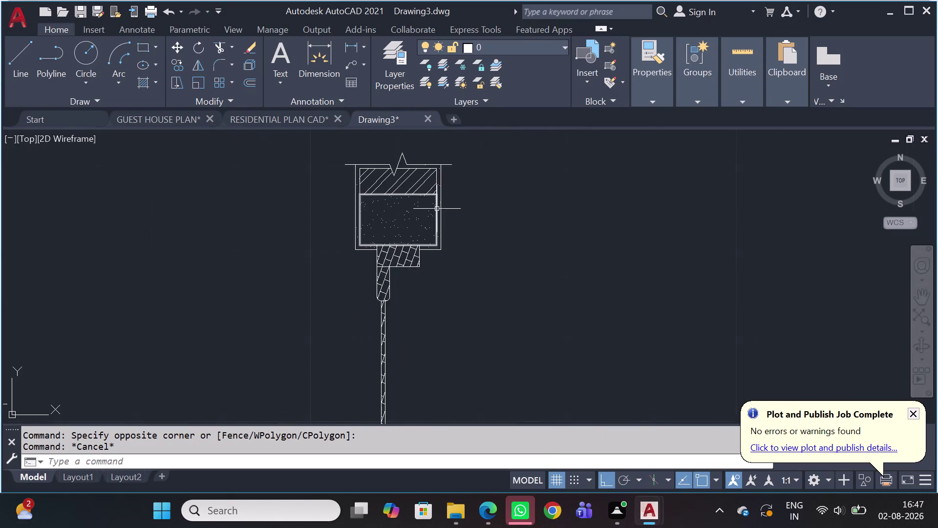
scroll(up, 3)
scroll(up, 3)
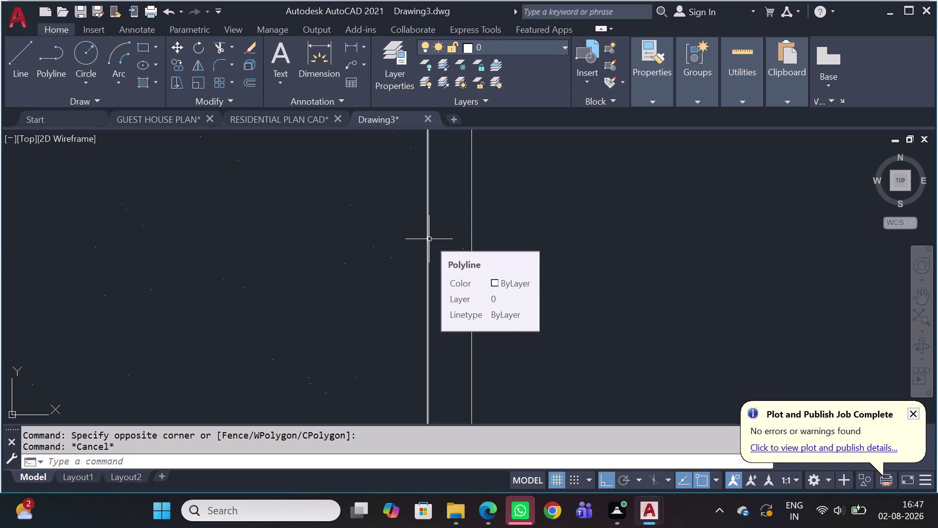
scroll(down, 3)
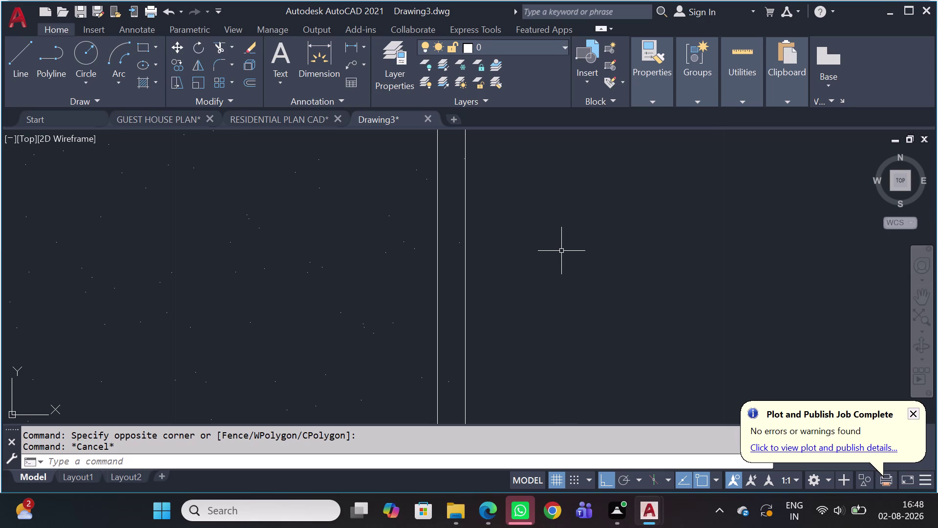
scroll(down, 3)
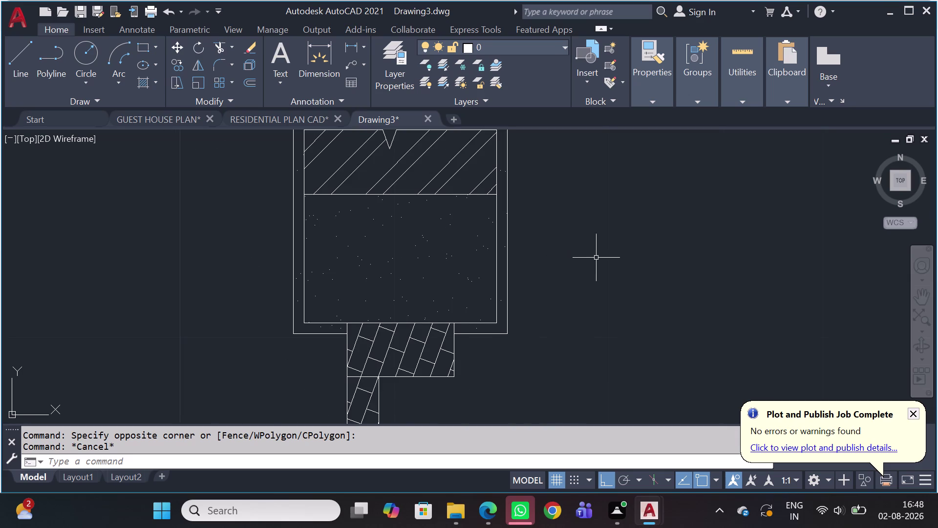
middle_drag(562, 257, 457, 263)
scroll(down, 3)
scroll(up, 3)
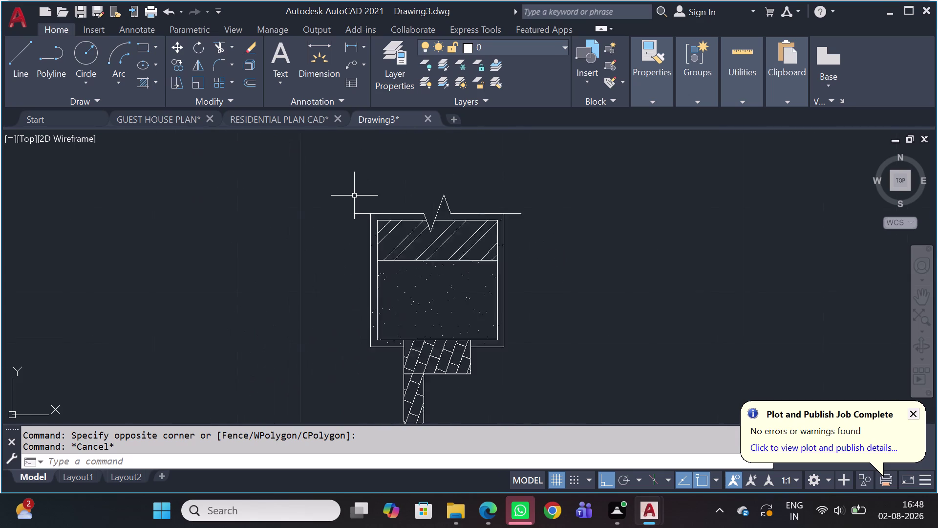
scroll(up, 3)
scroll(down, 3)
scroll(down, 3)
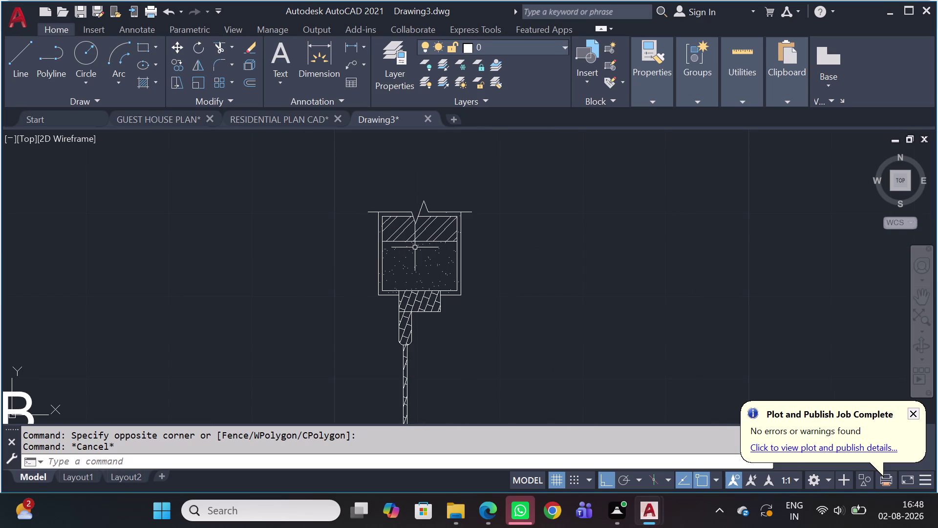
middle_drag(444, 283, 436, 262)
scroll(up, 3)
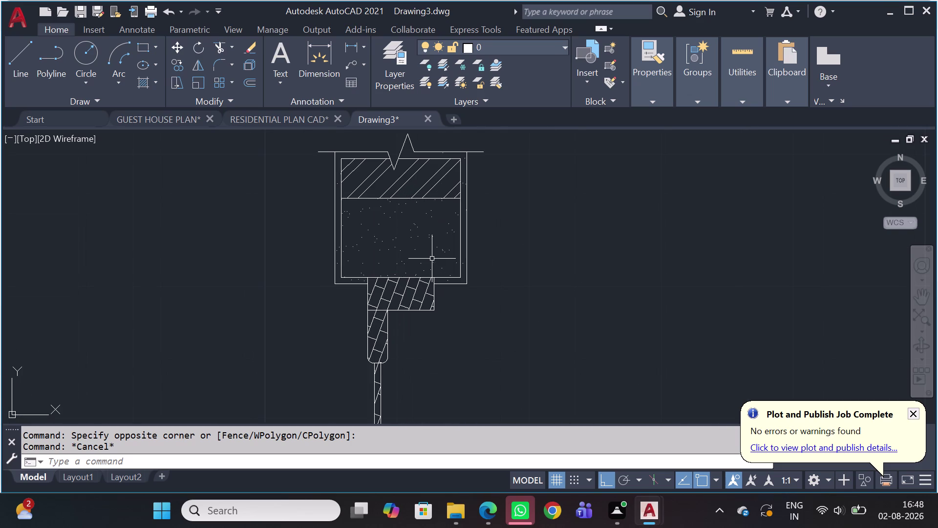
scroll(up, 3)
scroll(up, 3)
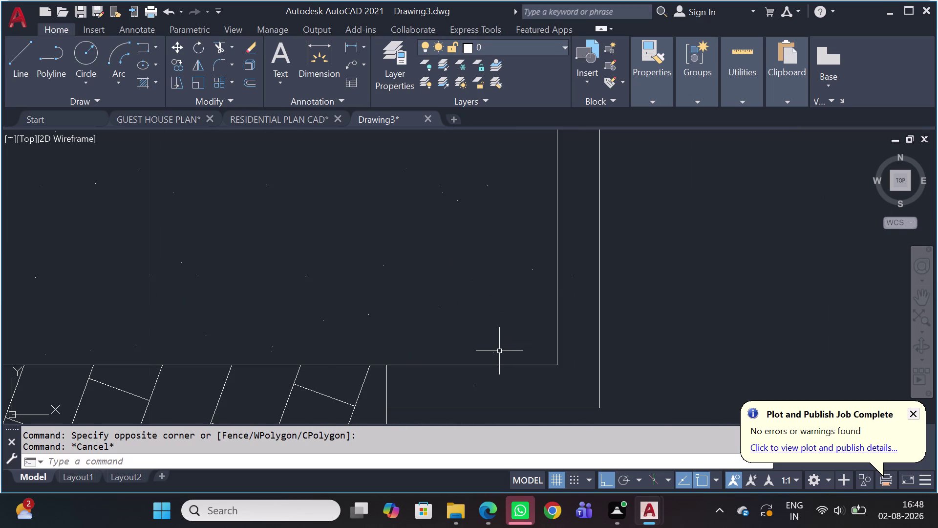
scroll(down, 3)
scroll(up, 3)
scroll(down, 3)
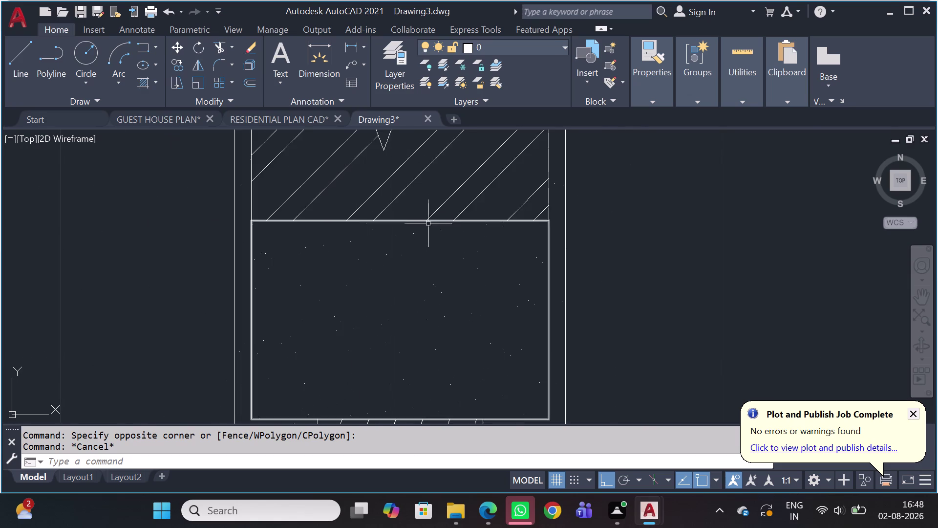
scroll(down, 3)
scroll(up, 3)
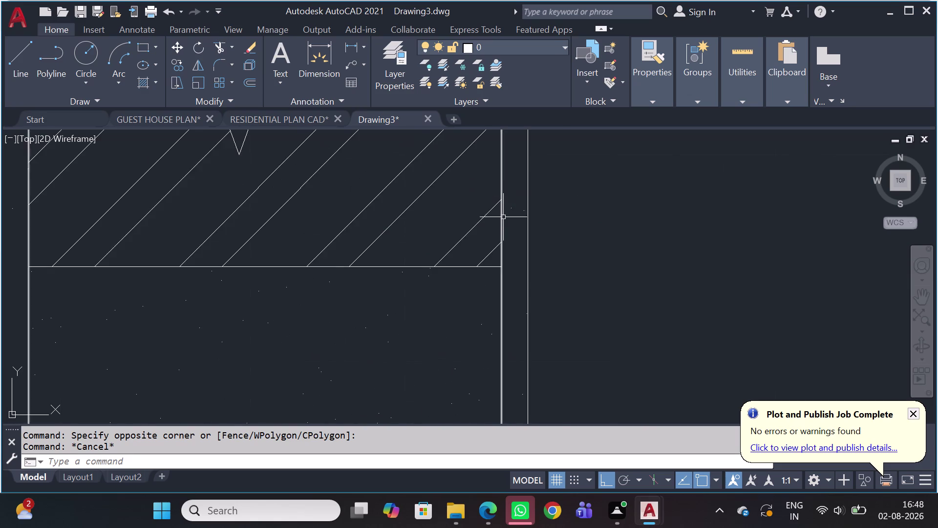
scroll(up, 3)
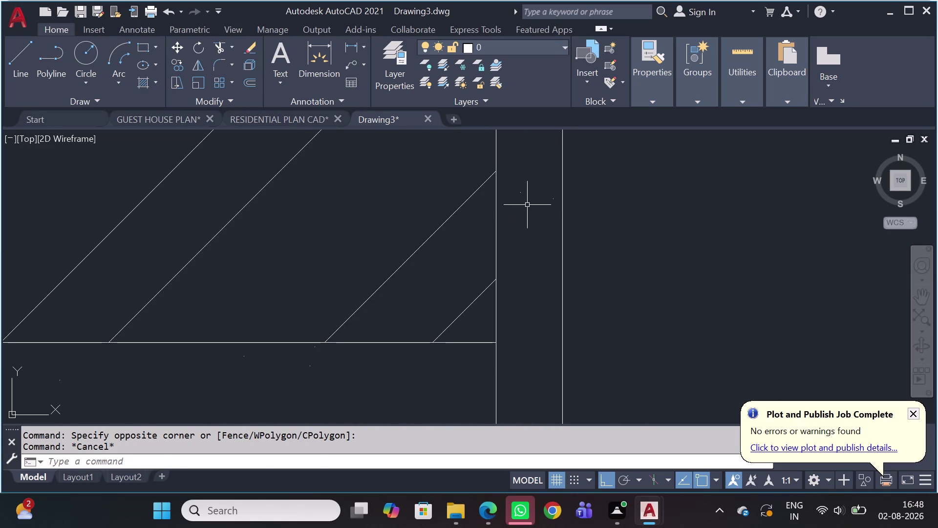
click(527, 204)
click(531, 229)
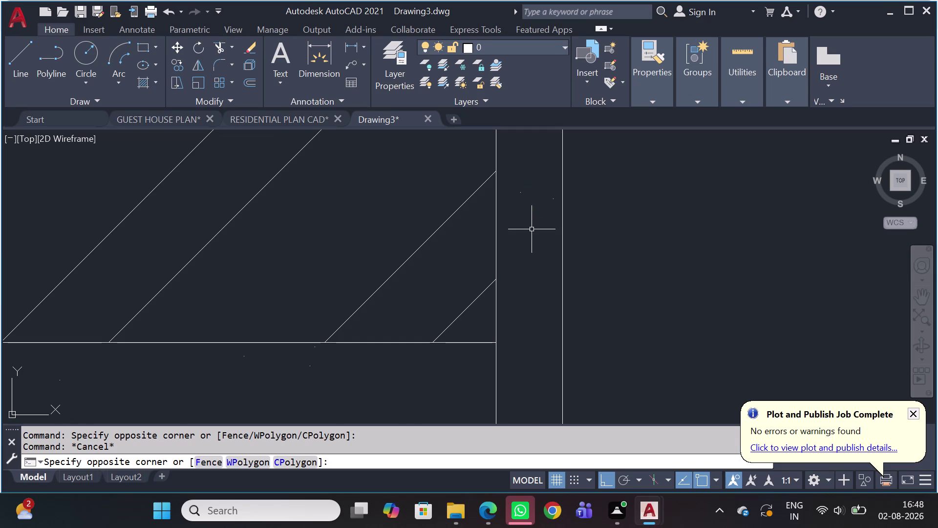
scroll(down, 3)
scroll(up, 3)
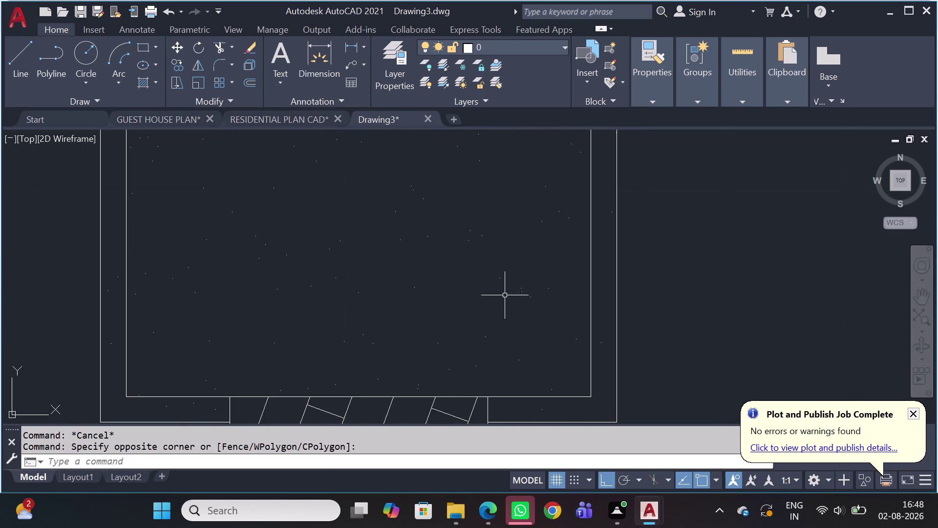
scroll(down, 3)
scroll(down, 3)
scroll(up, 3)
scroll(up, 3)
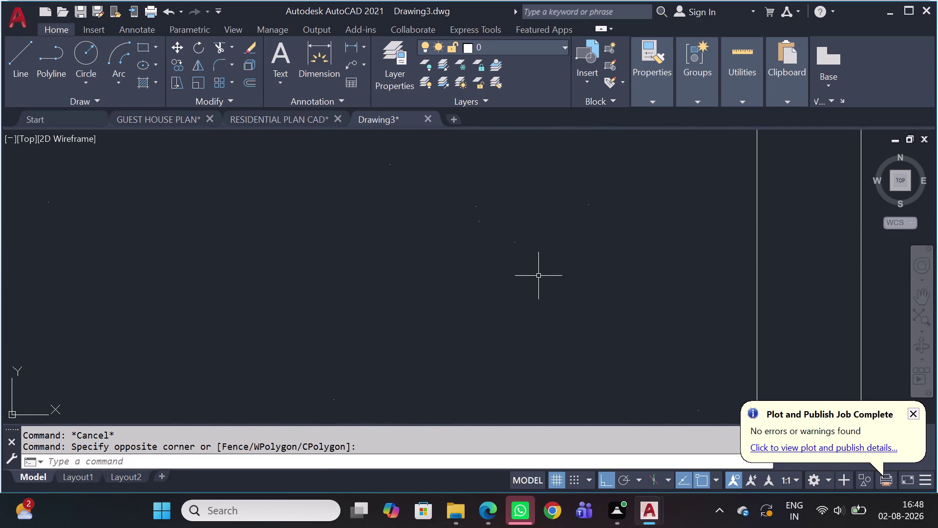
click(539, 273)
click(530, 253)
scroll(down, 3)
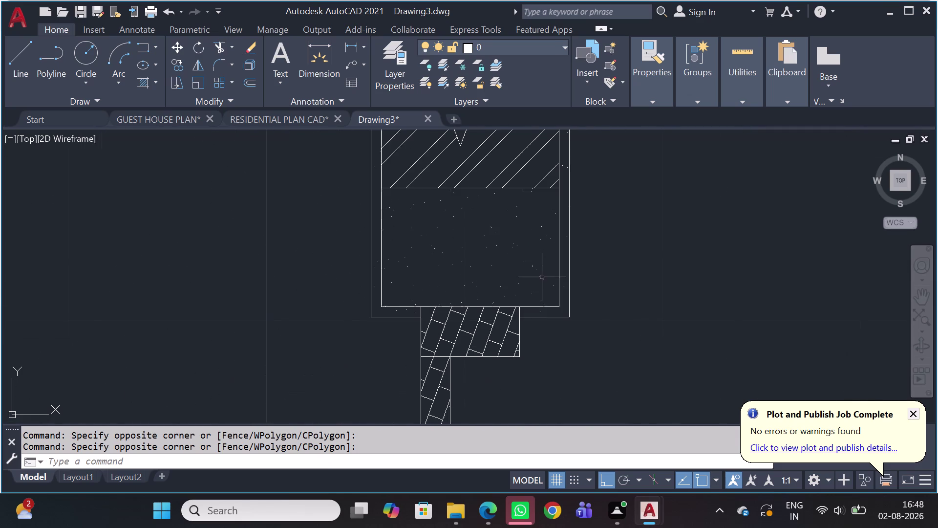
scroll(up, 3)
scroll(up, 3)
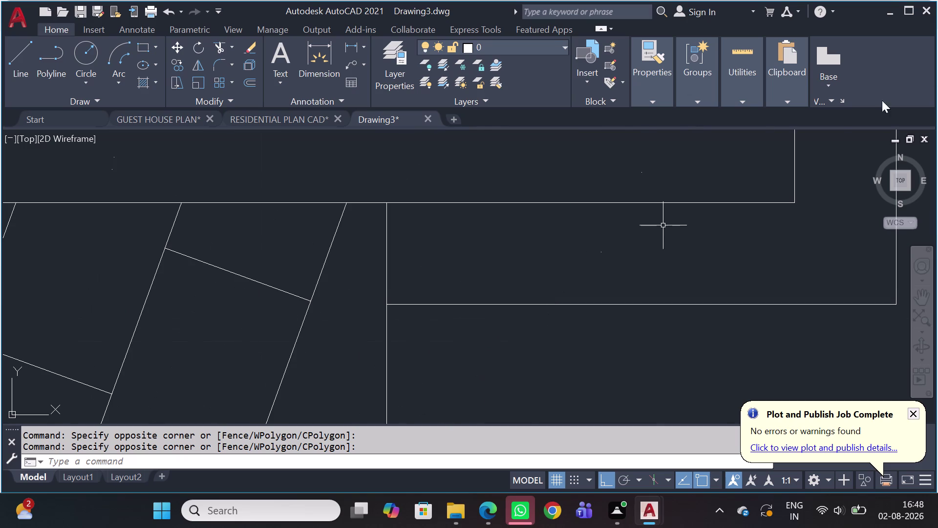
scroll(down, 3)
scroll(up, 3)
middle_drag(629, 250, 629, 250)
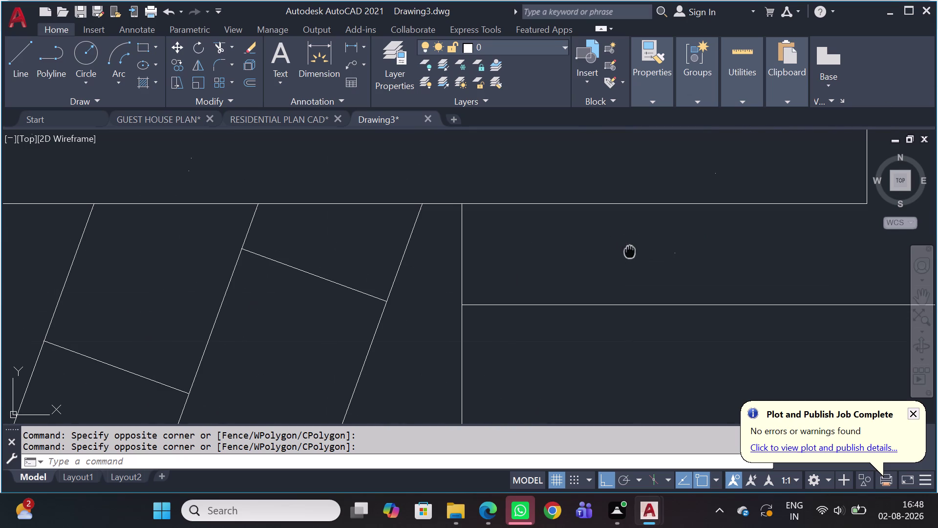
middle_drag(629, 250, 574, 277)
scroll(up, 3)
click(667, 321)
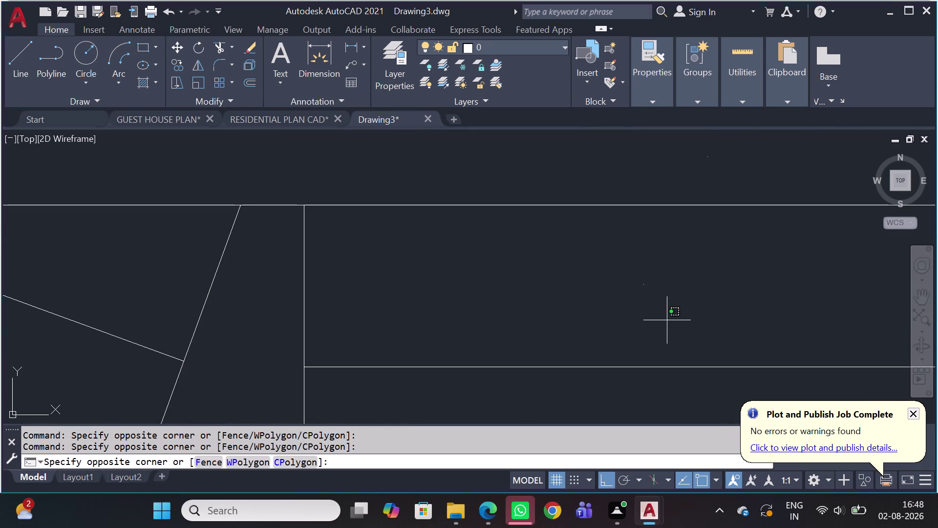
click(662, 283)
scroll(down, 3)
scroll(down, 3)
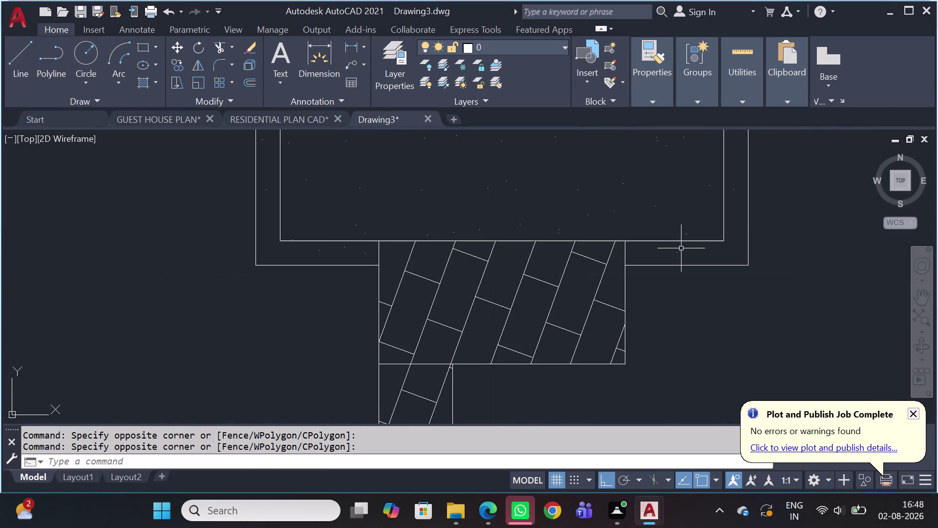
middle_drag(670, 212, 560, 258)
scroll(down, 3)
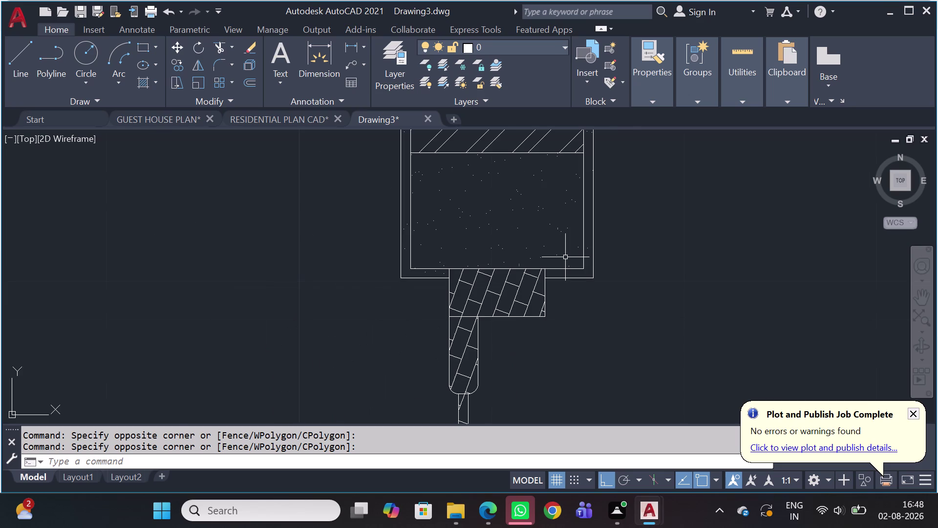
middle_drag(565, 257, 200, 257)
scroll(down, 3)
scroll(down, 3)
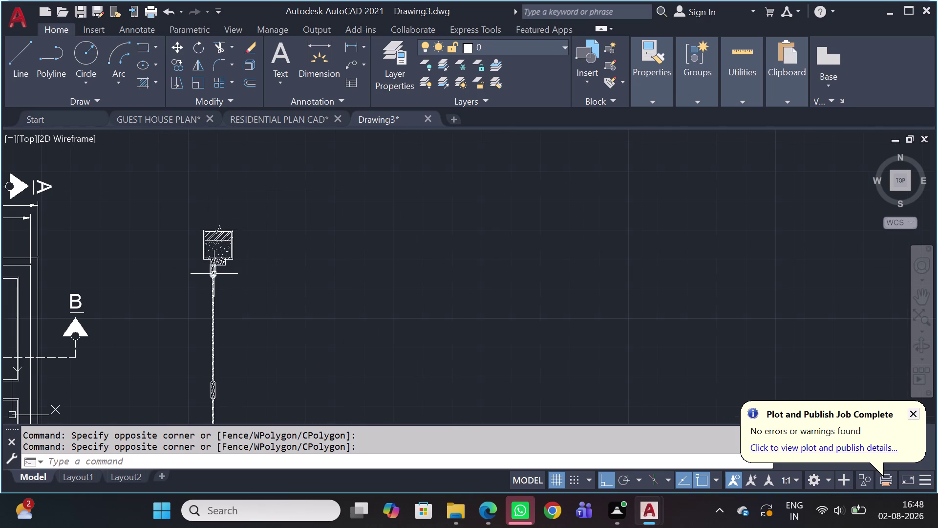
middle_drag(214, 275, 268, 223)
scroll(down, 3)
middle_drag(207, 268, 213, 269)
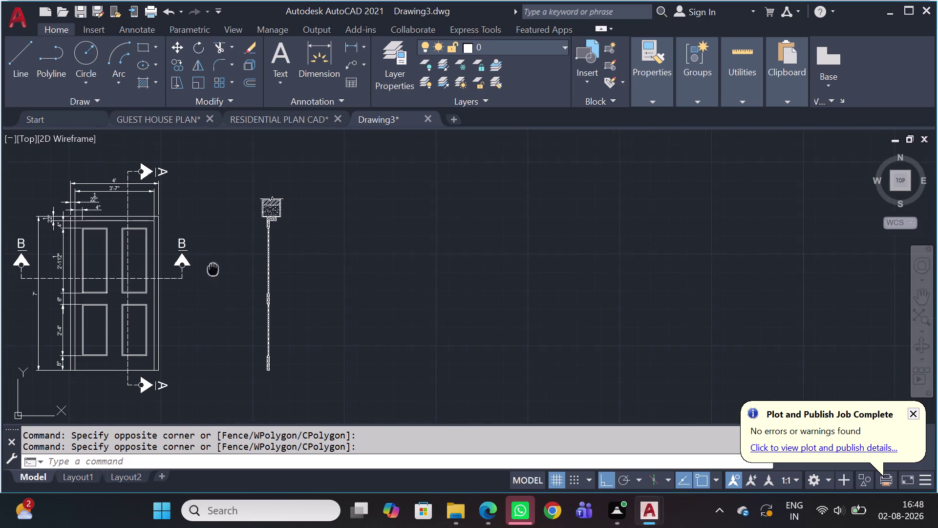
middle_drag(213, 269, 296, 240)
scroll(down, 3)
scroll(up, 3)
scroll(up, 3)
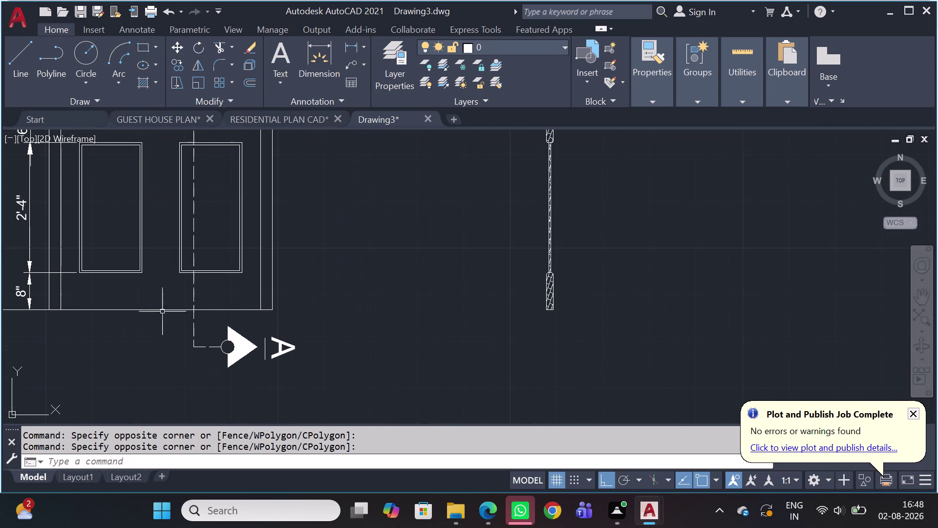
scroll(up, 3)
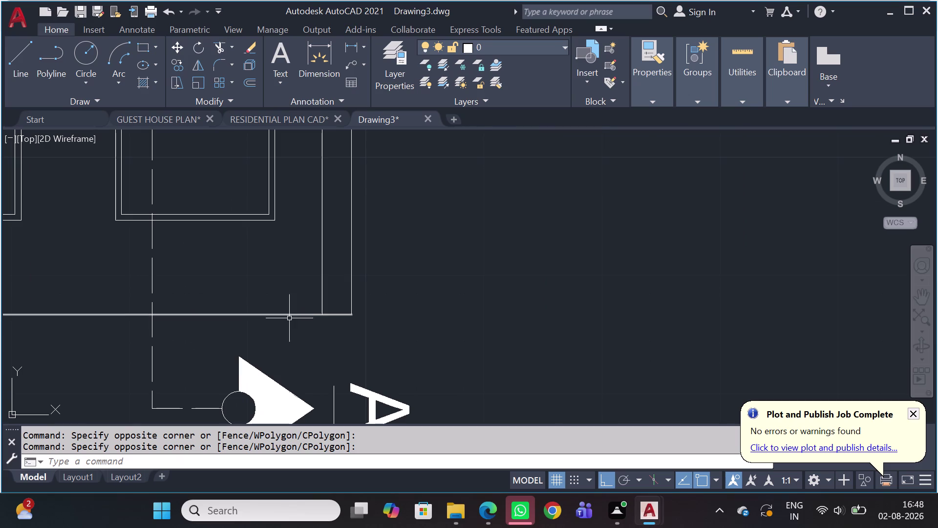
scroll(down, 3)
scroll(down, 3)
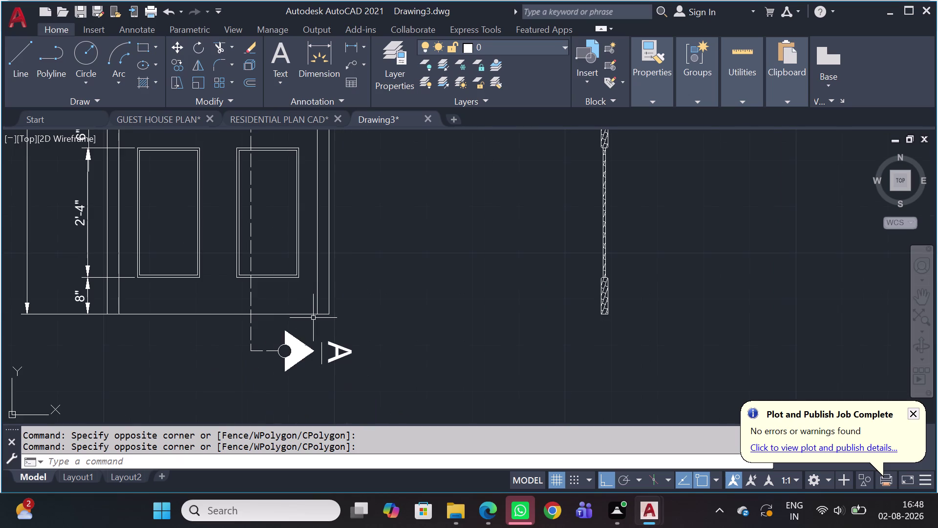
scroll(up, 3)
scroll(down, 3)
scroll(down, 3)
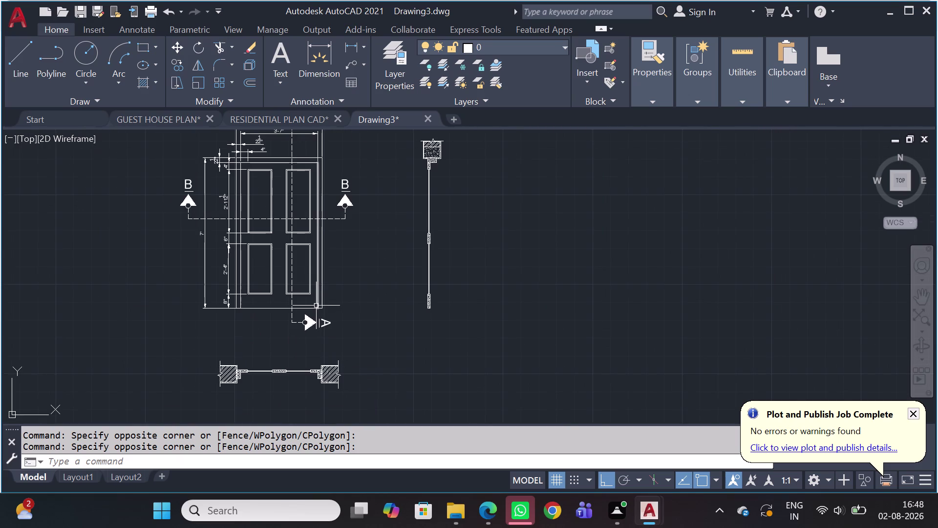
scroll(up, 3)
scroll(down, 3)
scroll(up, 3)
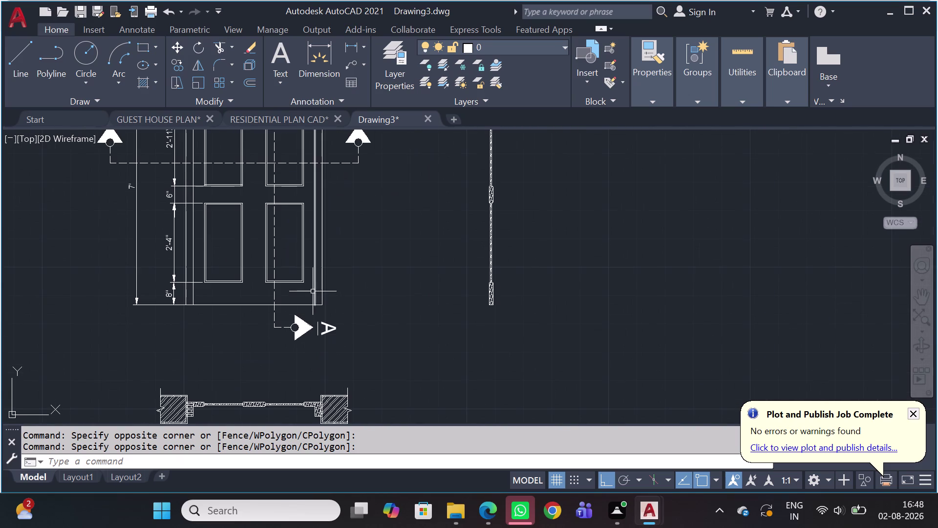
scroll(up, 3)
middle_drag(311, 293, 462, 318)
scroll(down, 3)
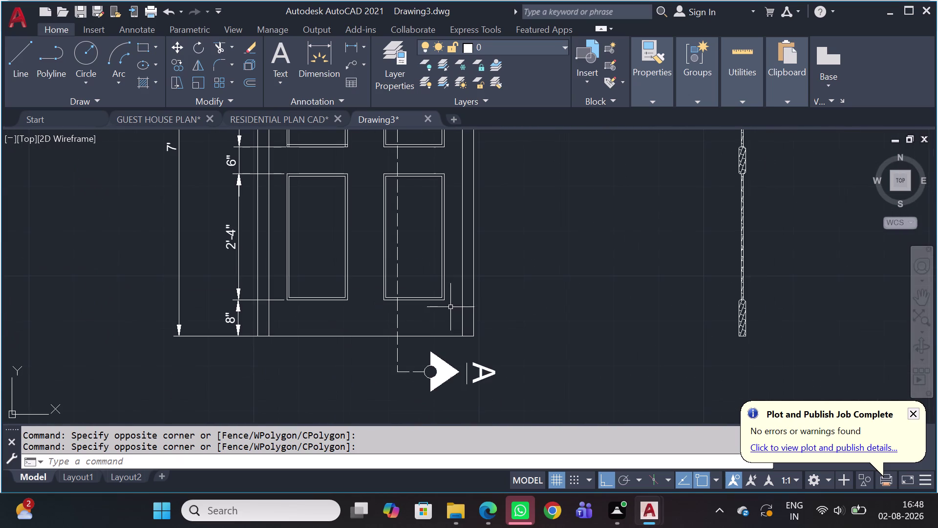
middle_drag(407, 246, 372, 332)
scroll(down, 3)
scroll(up, 3)
scroll(up, 3)
scroll(down, 3)
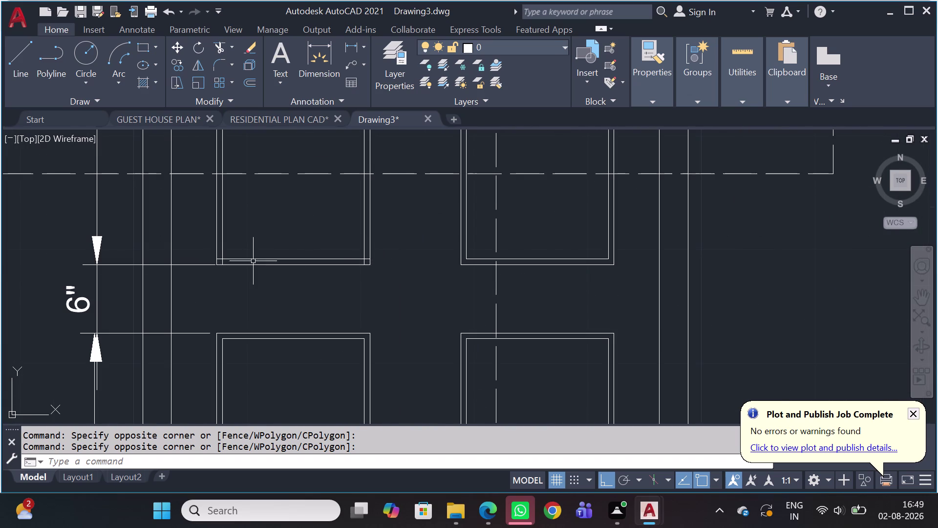
scroll(up, 3)
scroll(up, 3)
scroll(up, 3)
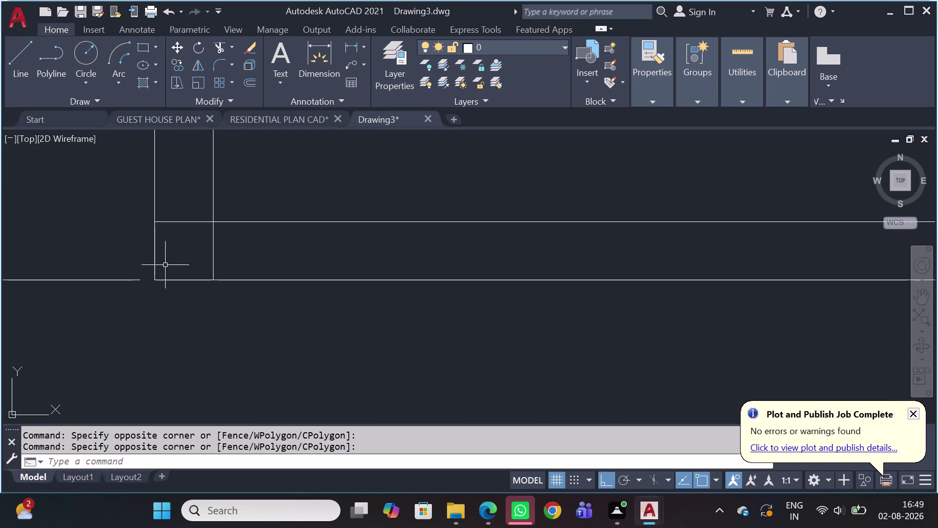